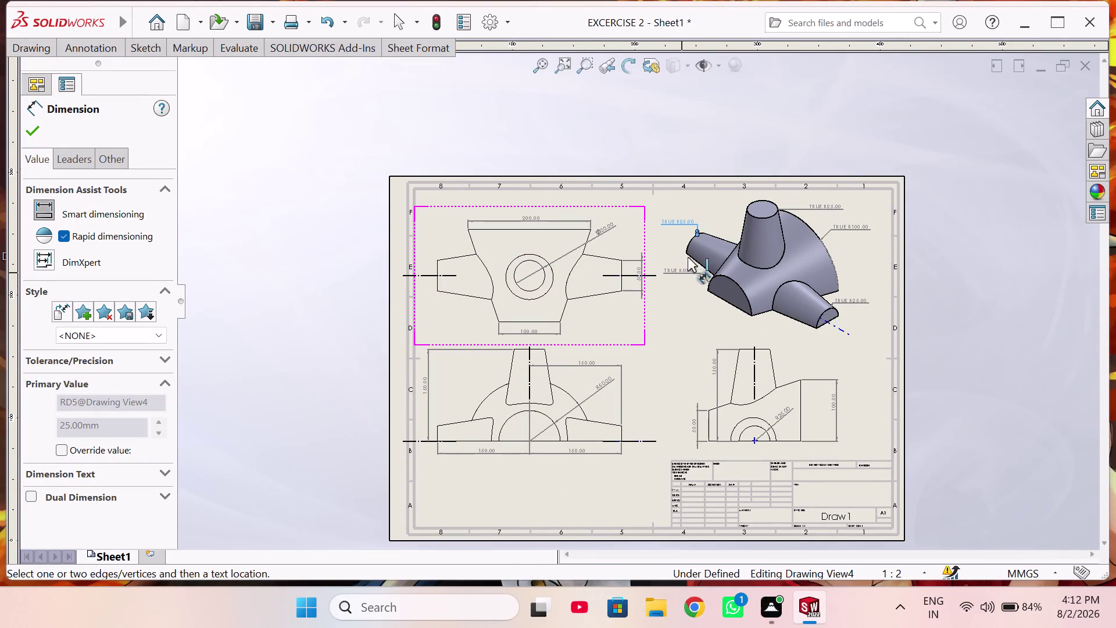
Place a new note beneath the lower-left view.
right_drag(969, 285, 978, 324)
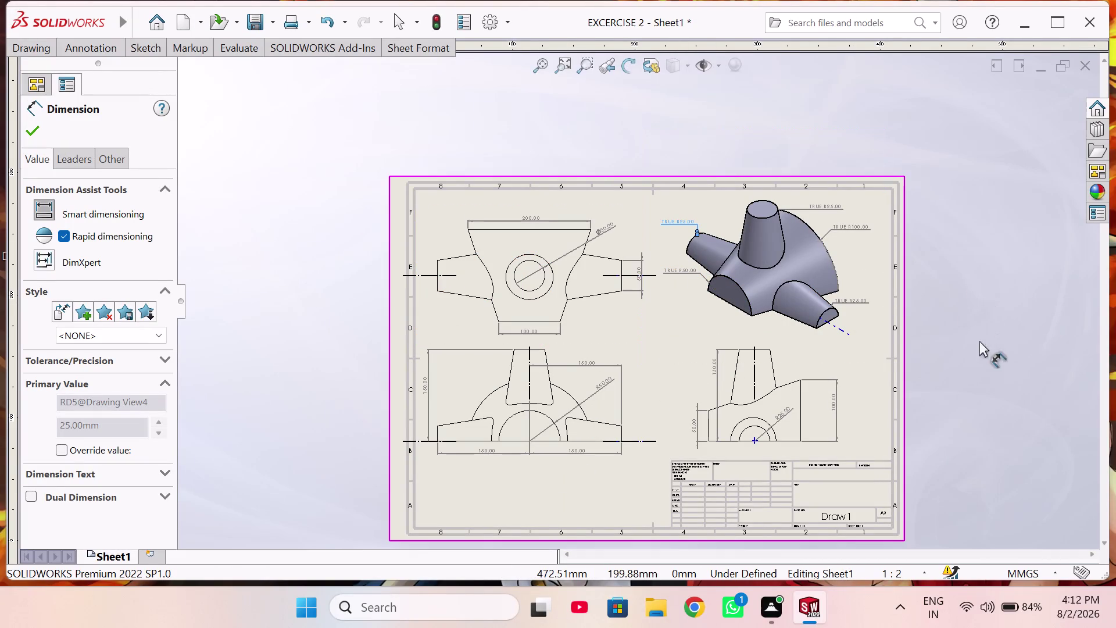
right_drag(978, 324, 718, 442)
scroll(down, 3)
scroll(down, 3)
scroll(down, 3)
click(528, 443)
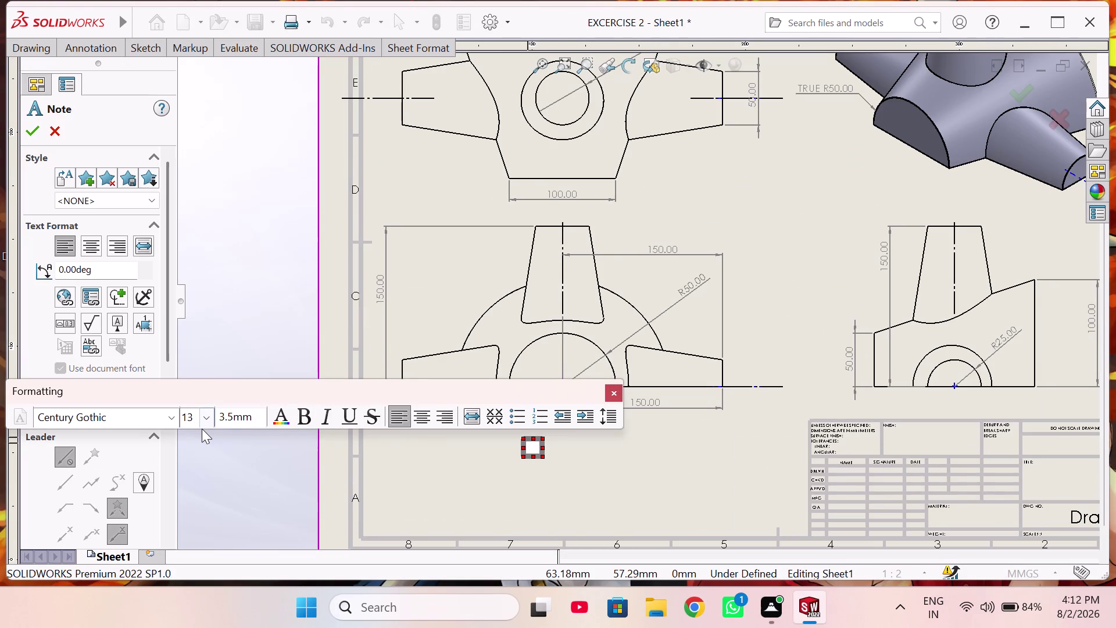
Change the note font to Times New Roman, after first trying size 16.
click(202, 422)
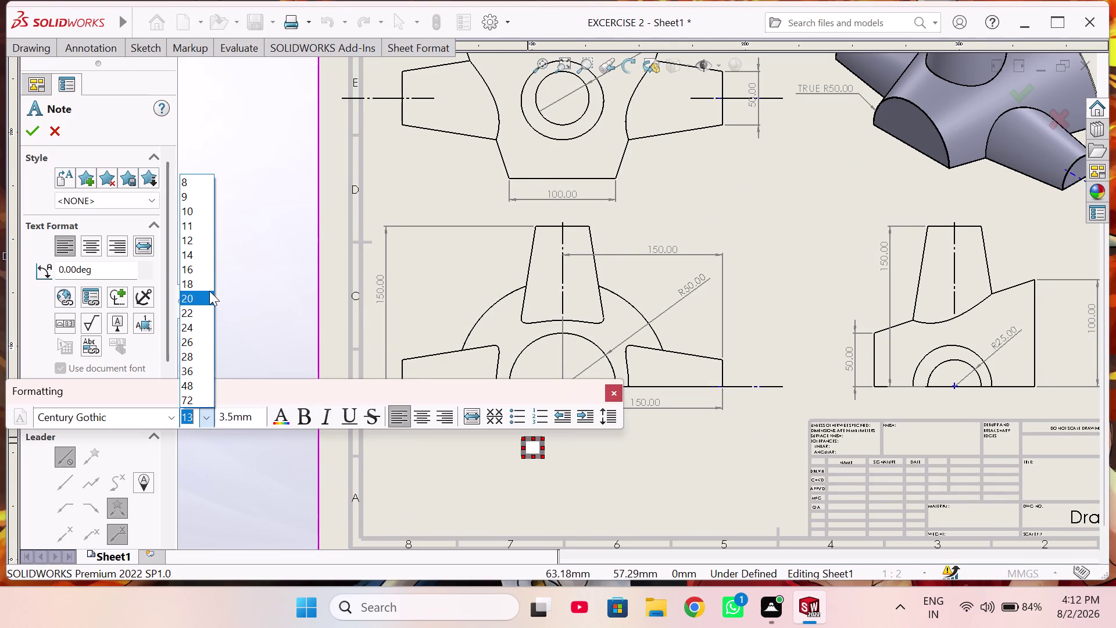
click(208, 268)
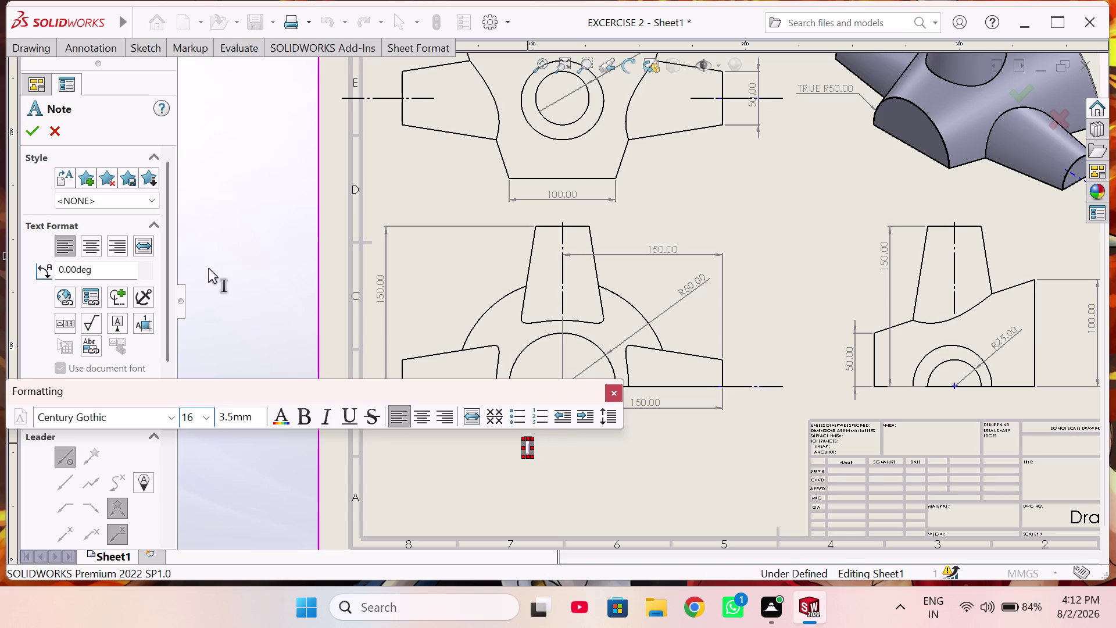
click(143, 411)
double_click(143, 411)
click(143, 412)
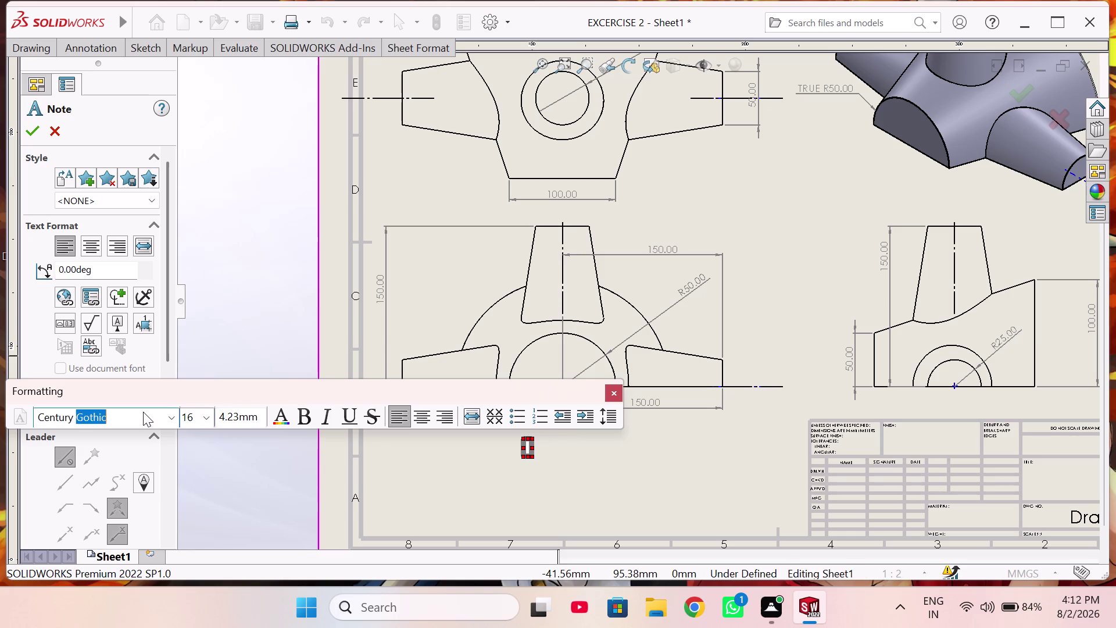
key(BackSpace)
key(BackSpace)
key(BackSpace)
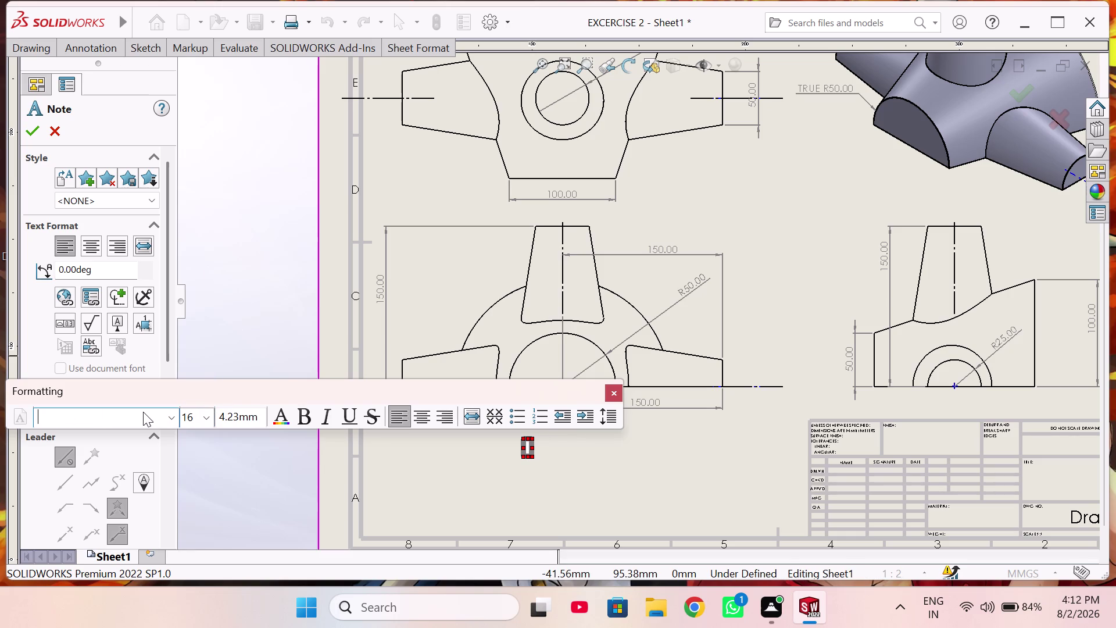
text(T)
text(IME)
click(171, 420)
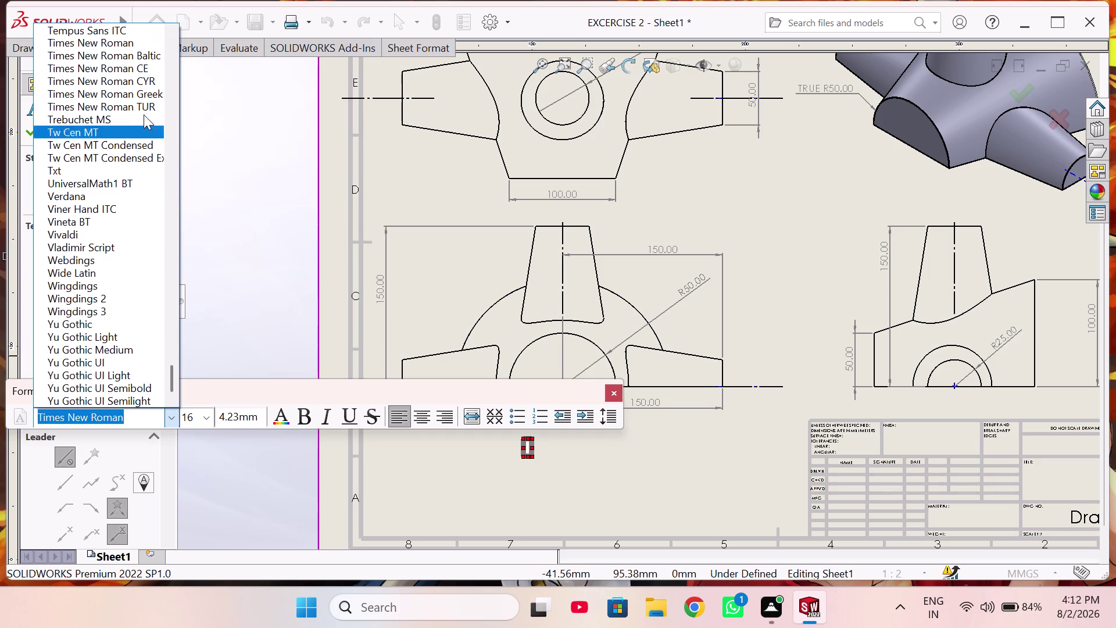
click(136, 38)
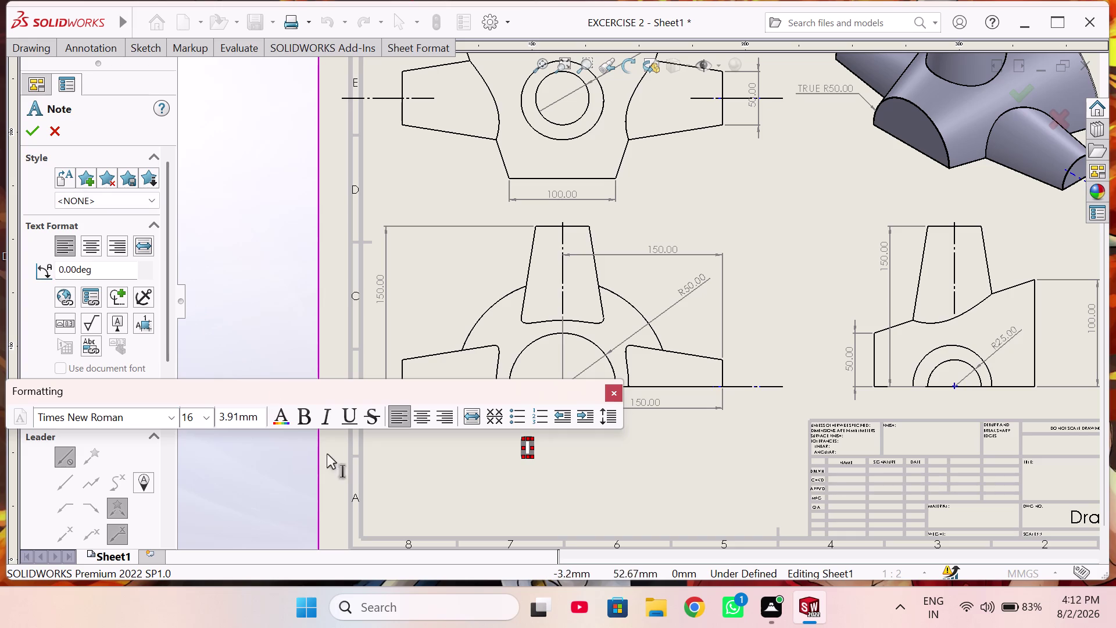
Make the note text bold at size 22, with the formatting toolbar beside the note.
click(205, 416)
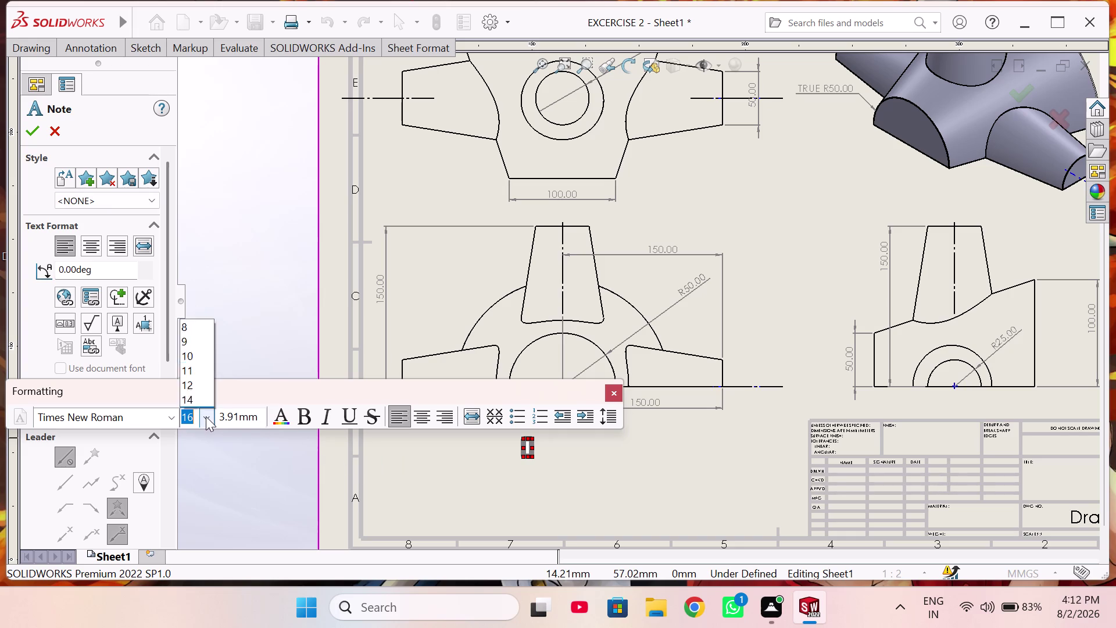
click(198, 308)
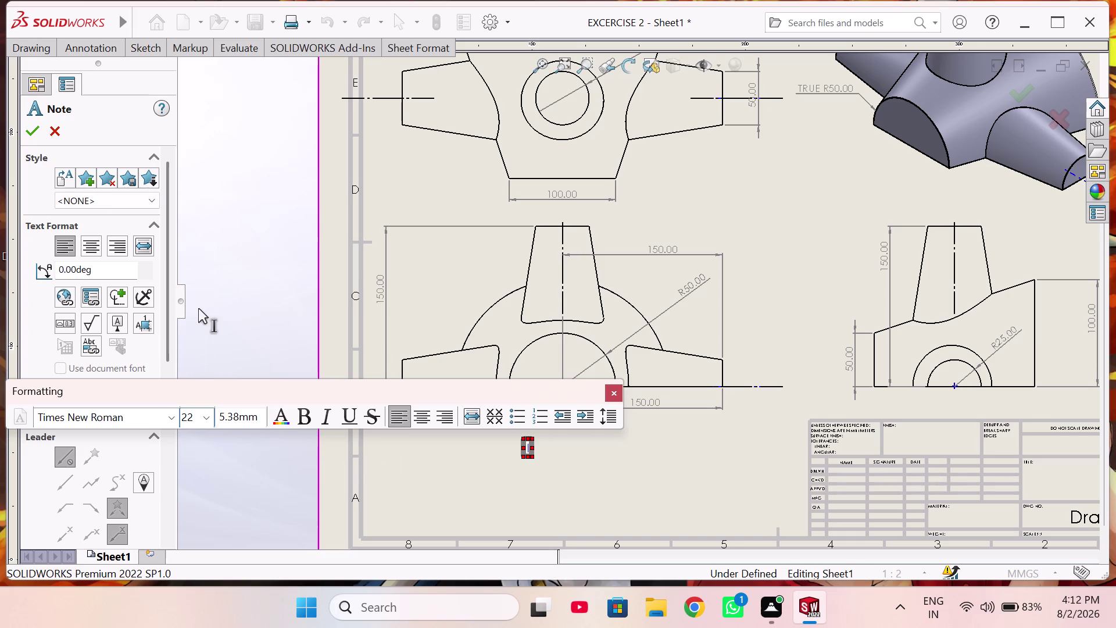
click(299, 413)
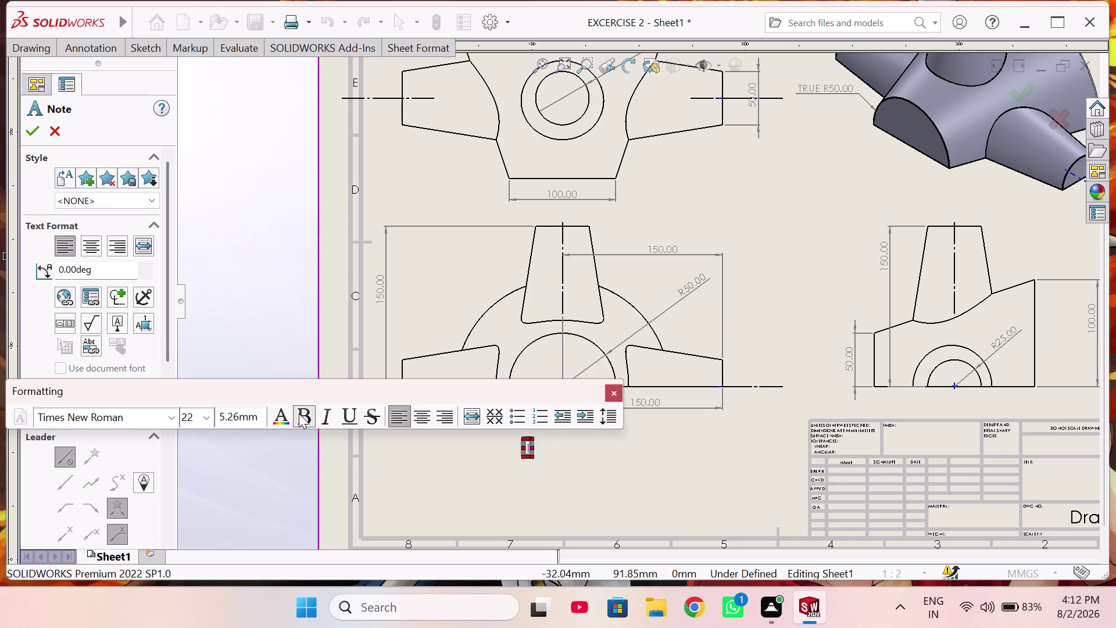
drag(207, 400, 341, 327)
Widen the note's empty text box.
click(60, 409)
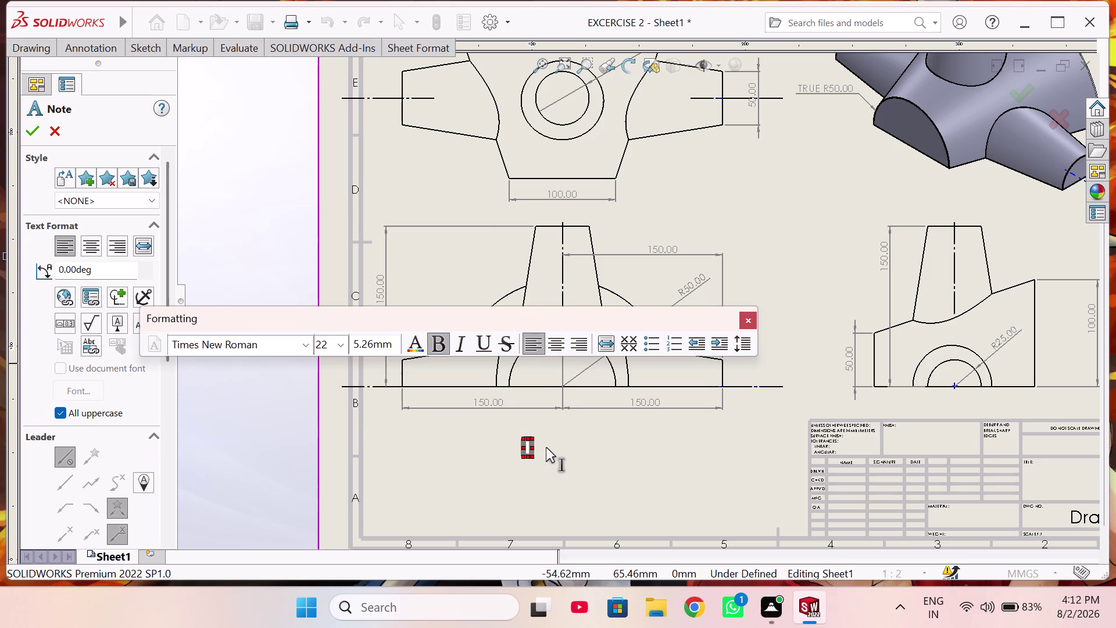
text(F)
text(R)
key(i)
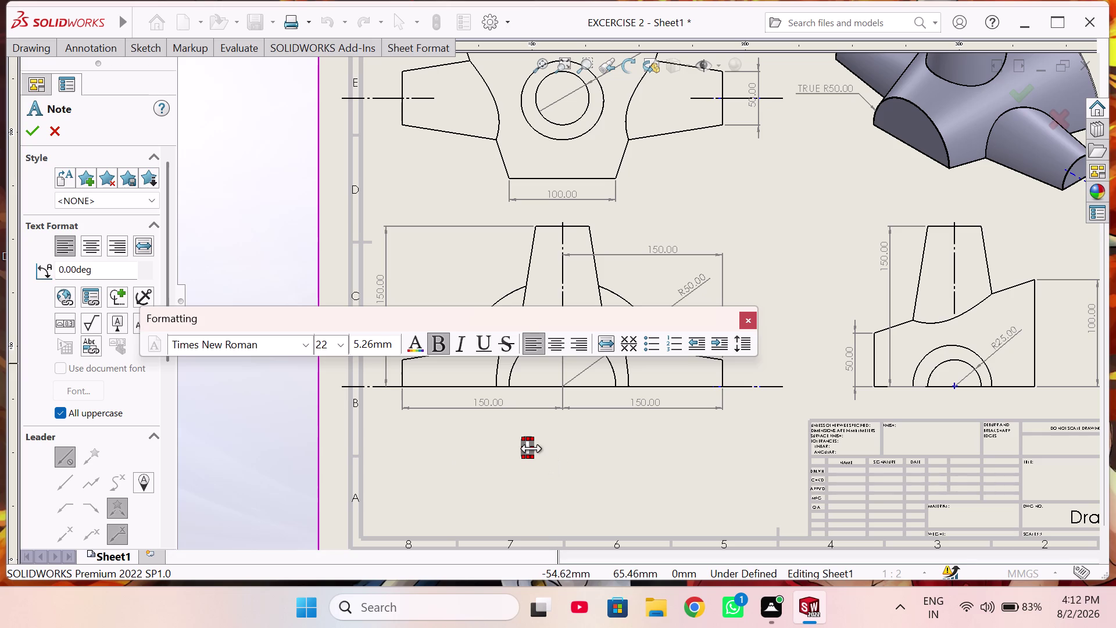
click(531, 449)
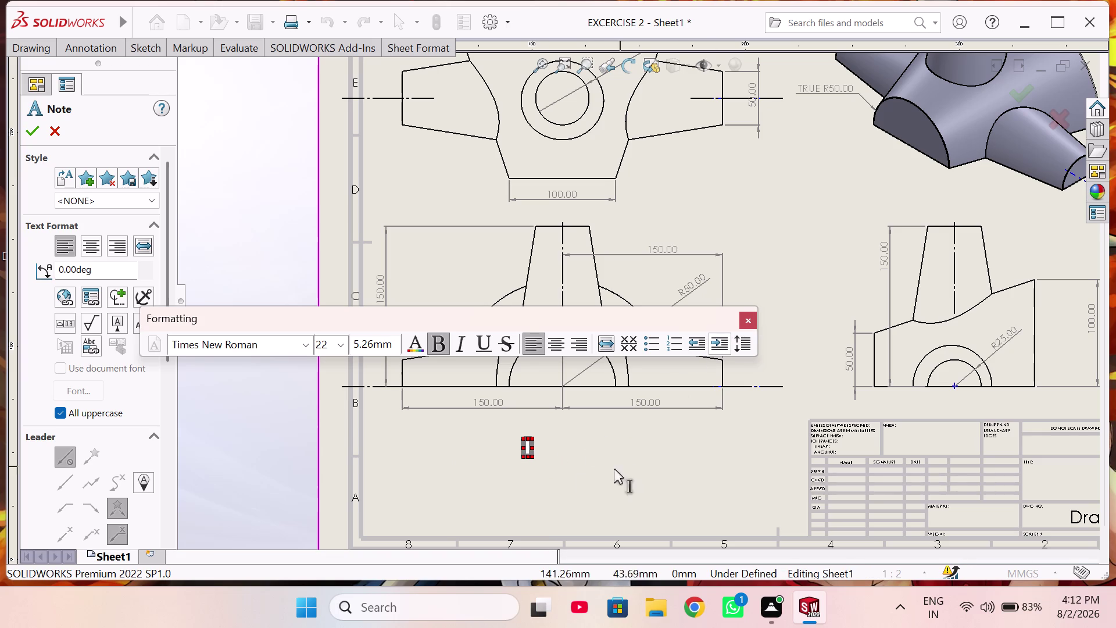
click(526, 448)
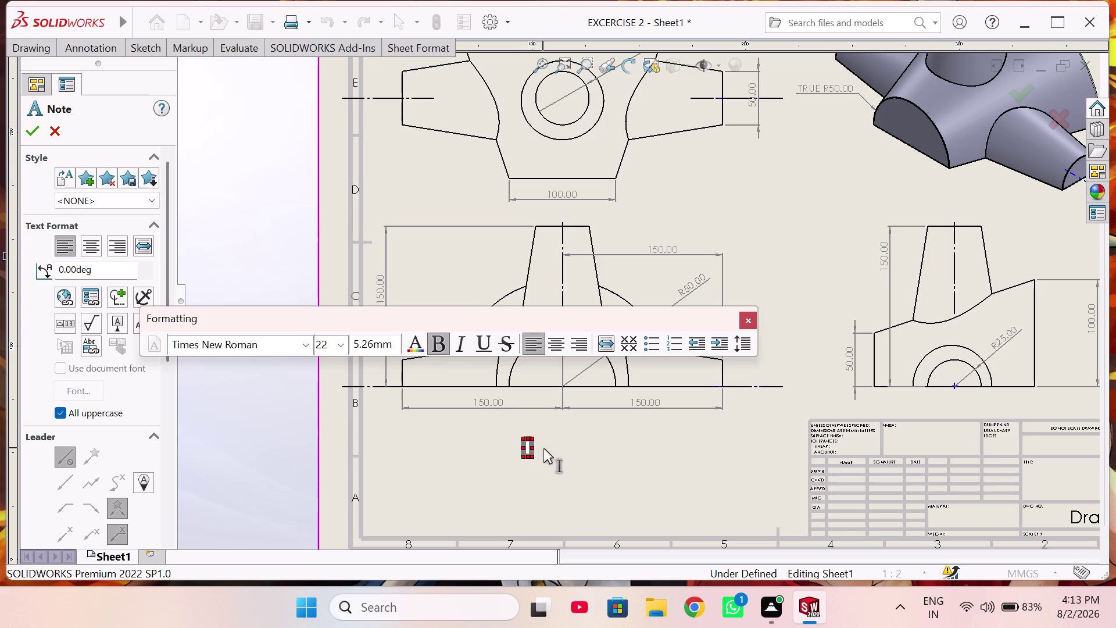
drag(532, 449, 575, 446)
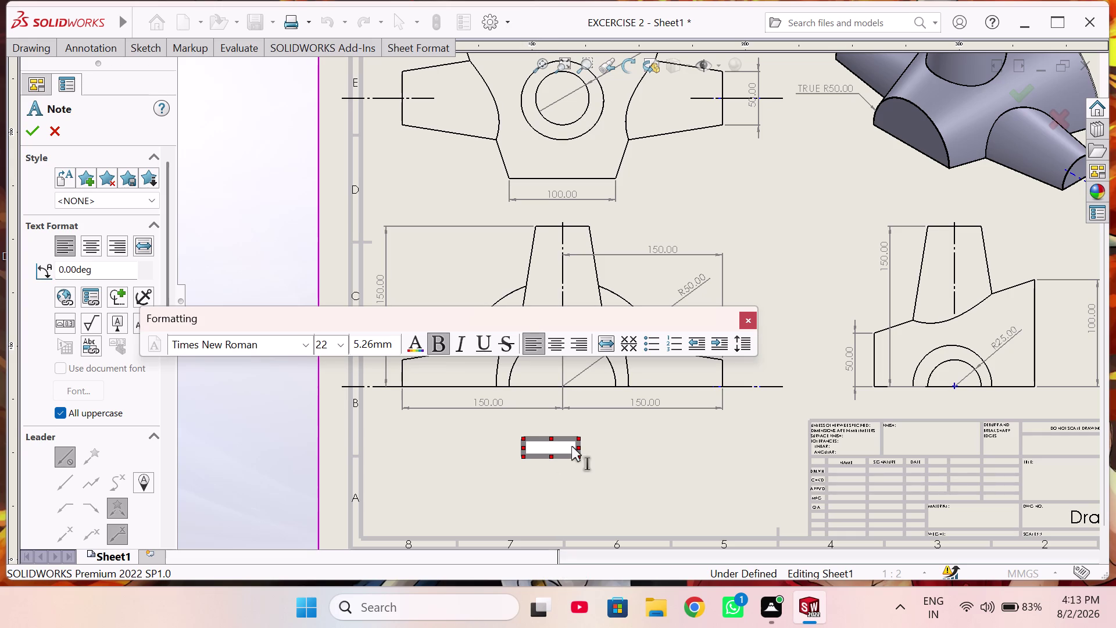
Enter the label text 'FRONT VIEW' in the note.
click(534, 445)
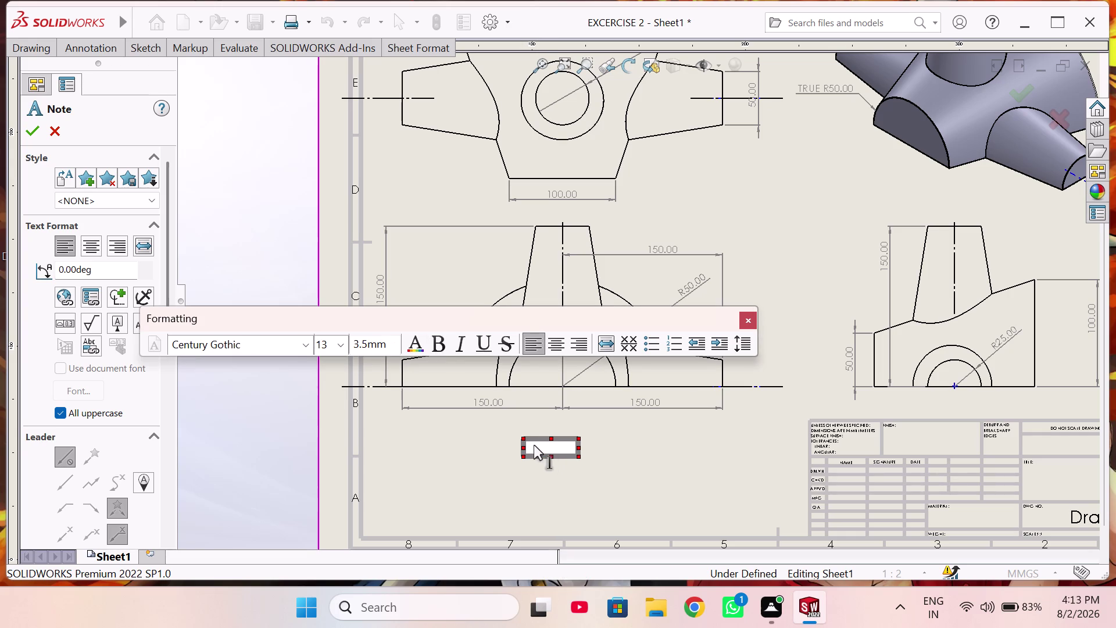
text(FRONT)
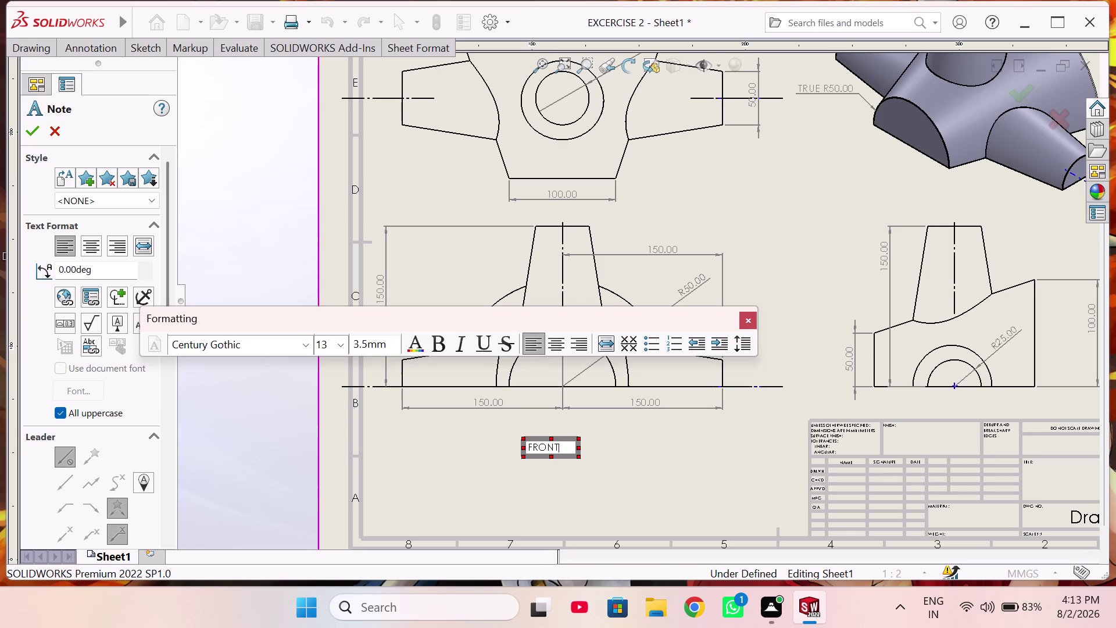
key(space)
text(VIEW)
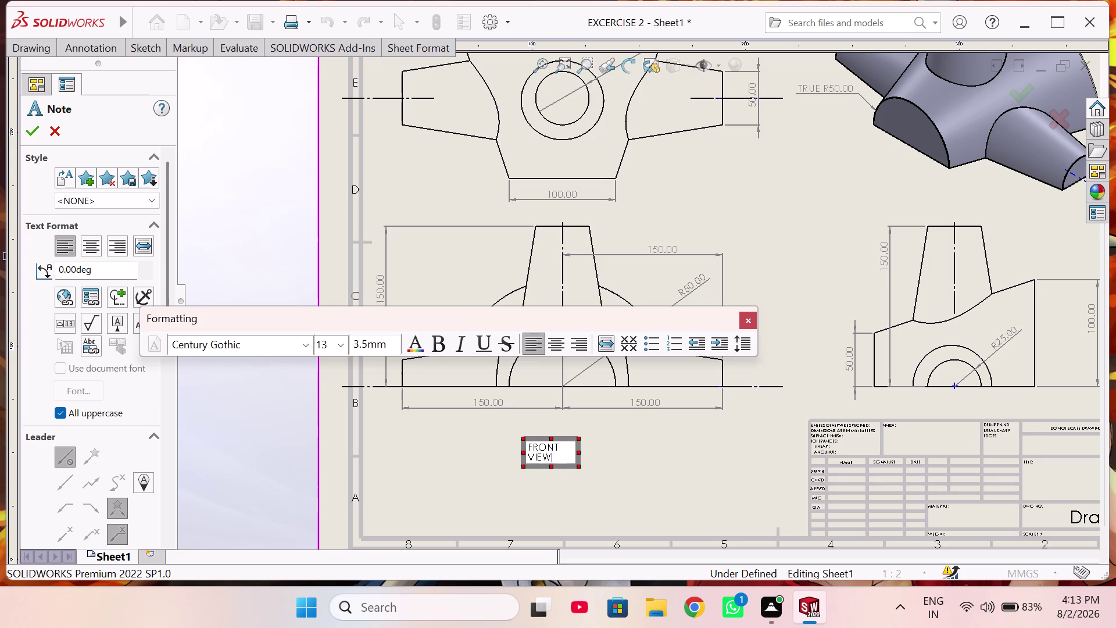
key(BackSpace)
key(BackSpace)
key(BackSpace)
key(BackSpace)
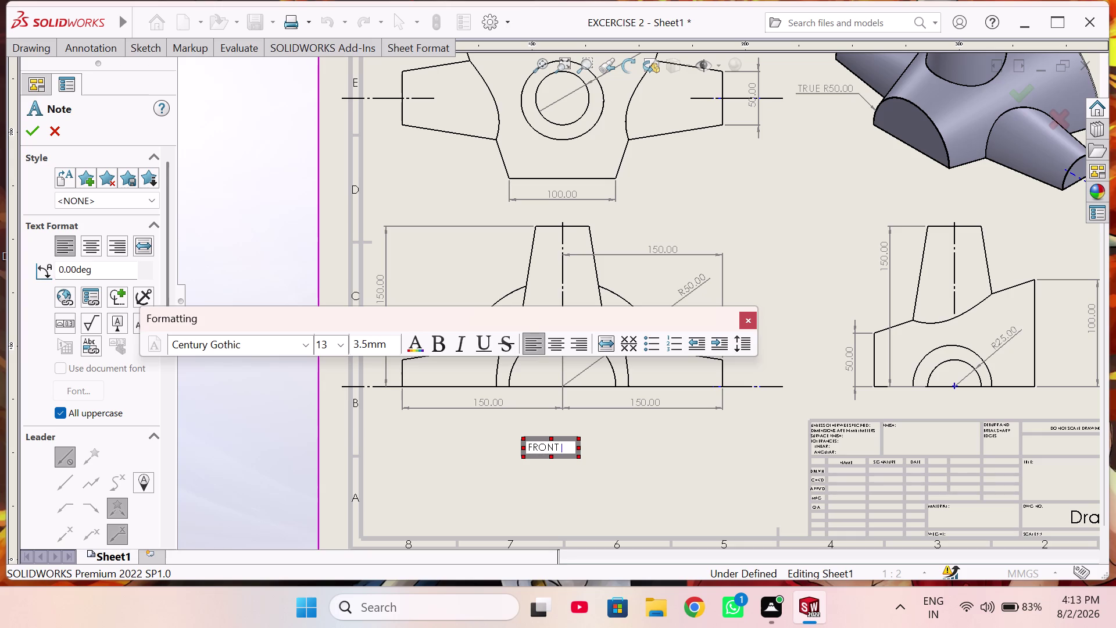
text(VI)
text(EW)
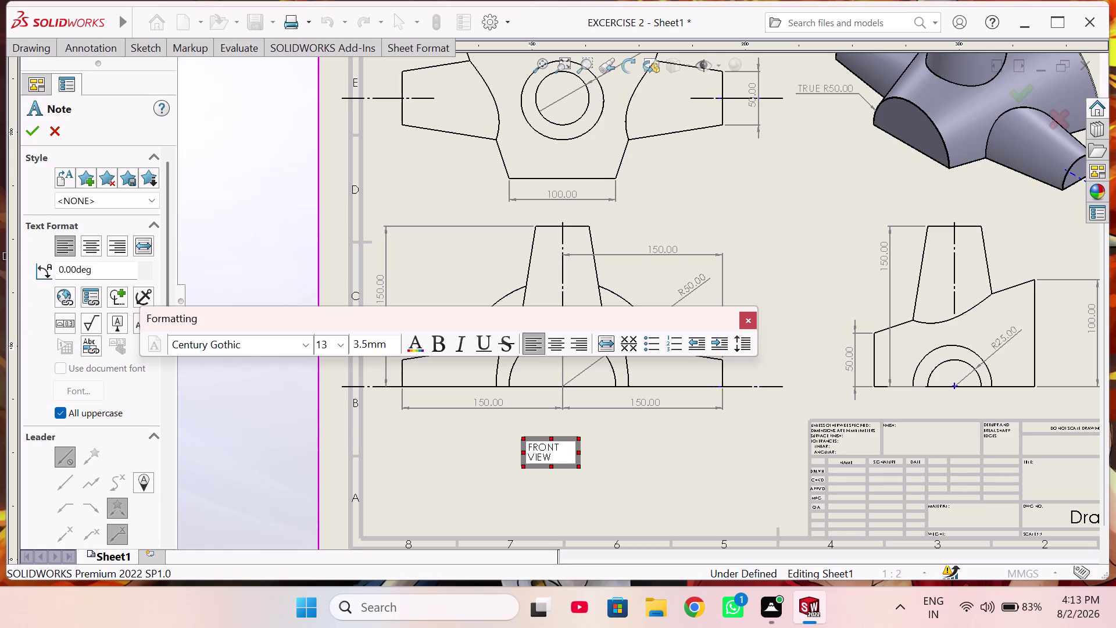
Format the label as centred, bold Times New Roman at size 15 and finish the note.
click(304, 351)
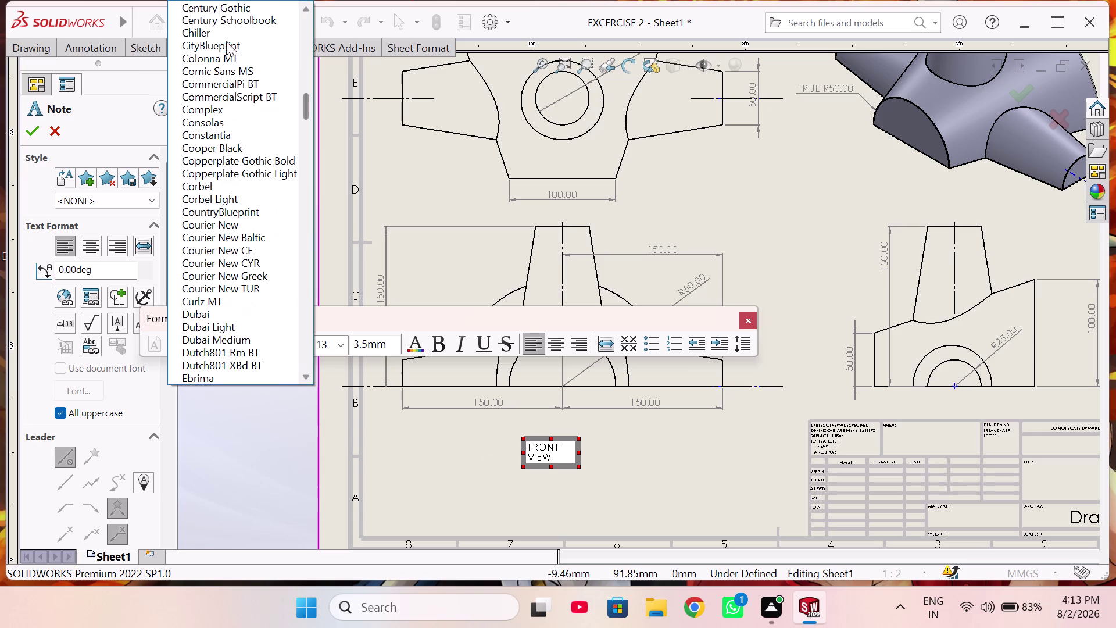
text(TIME)
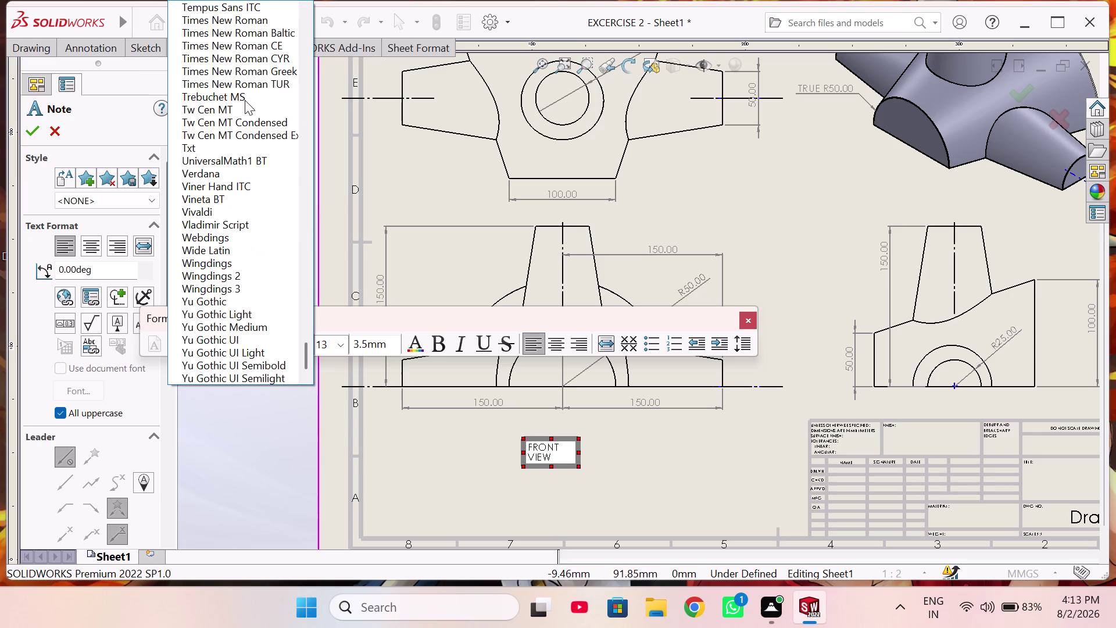
text(S)
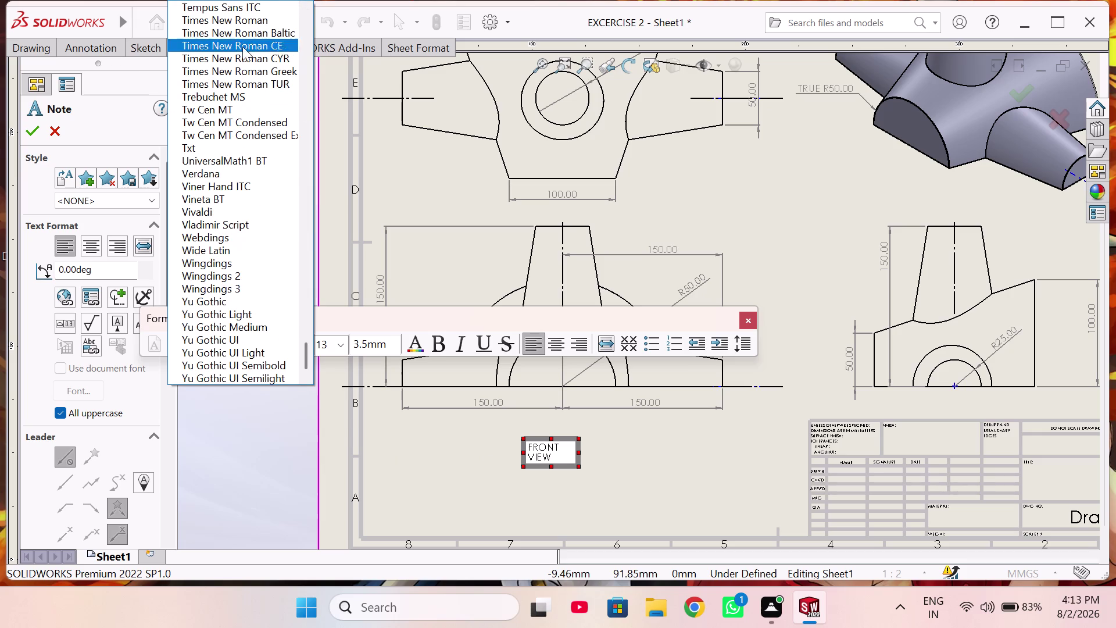
click(263, 18)
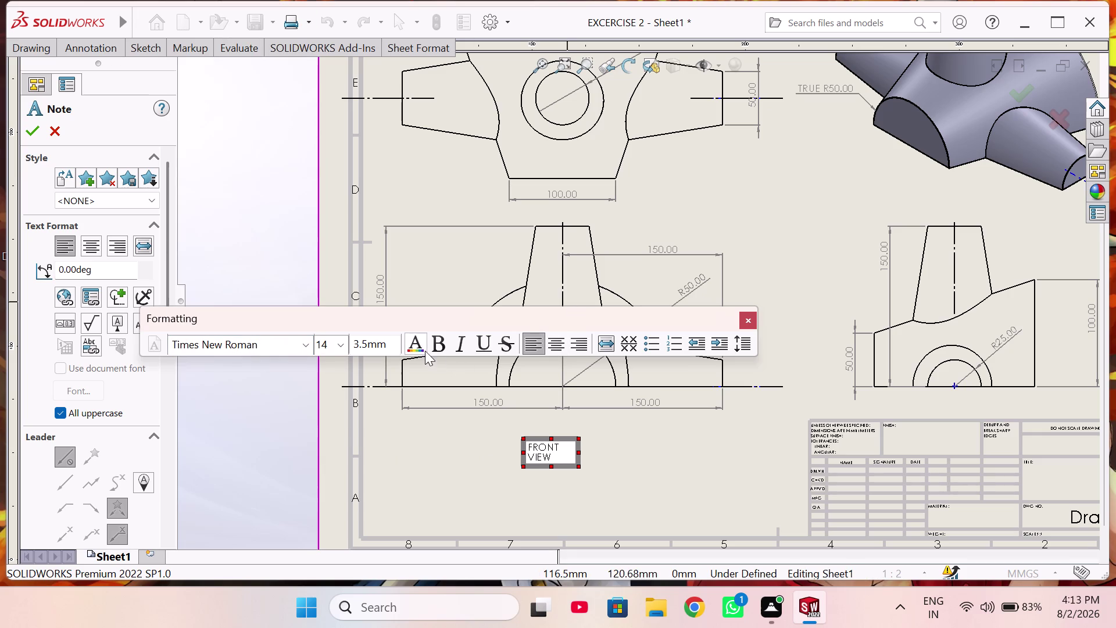
click(436, 341)
double_click(442, 341)
click(542, 350)
click(565, 349)
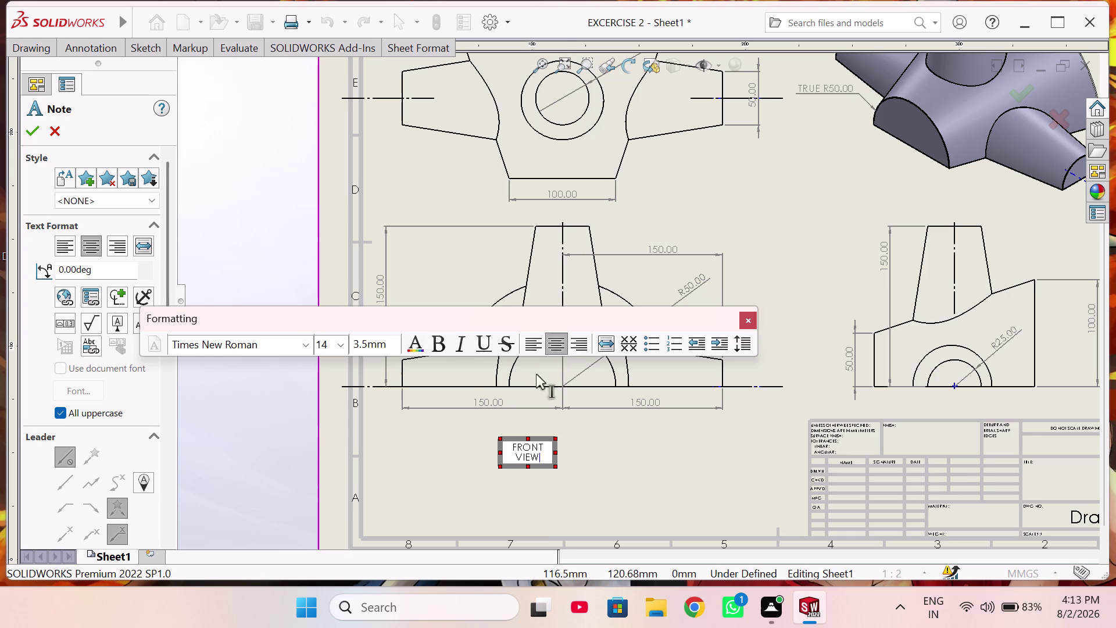
click(445, 348)
click(631, 461)
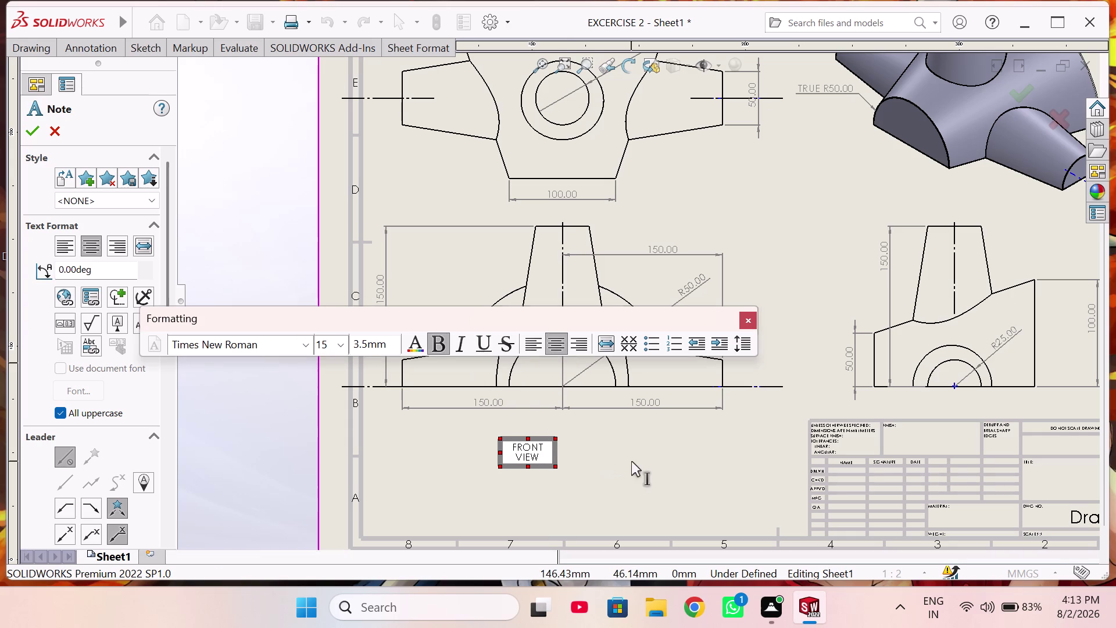
key(Escape)
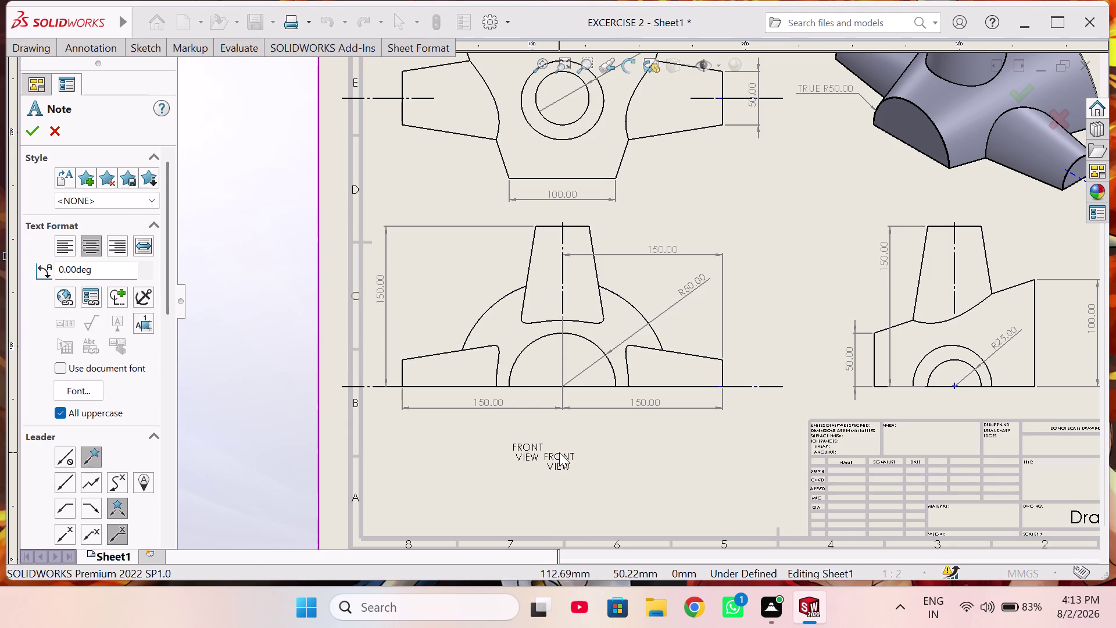
Reapply bold Times New Roman to the label and enlarge its text.
double_click(532, 449)
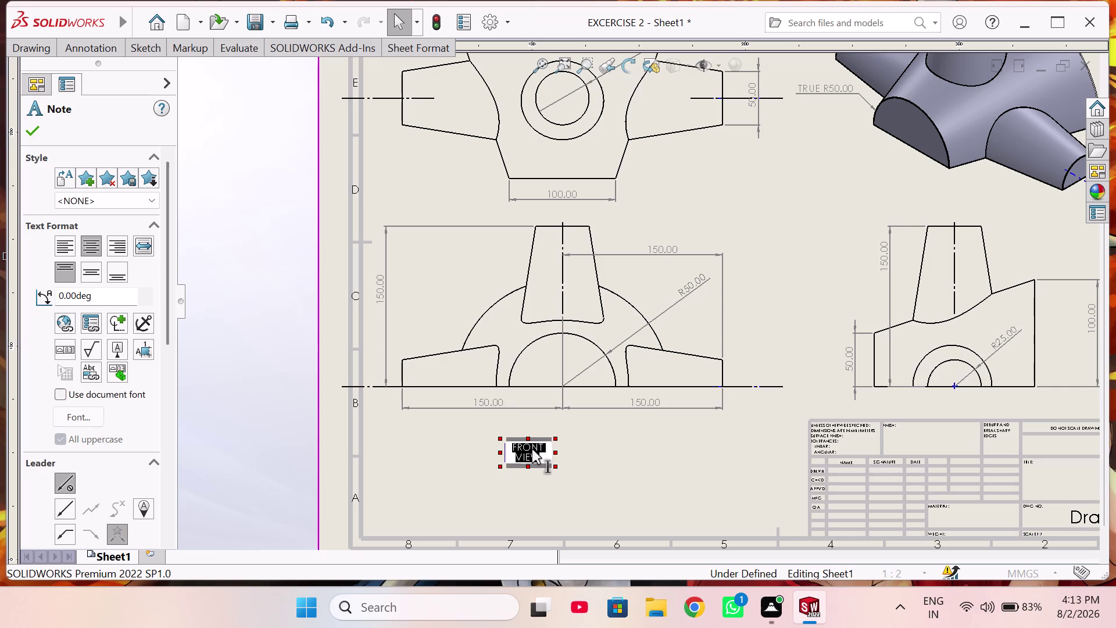
click(624, 411)
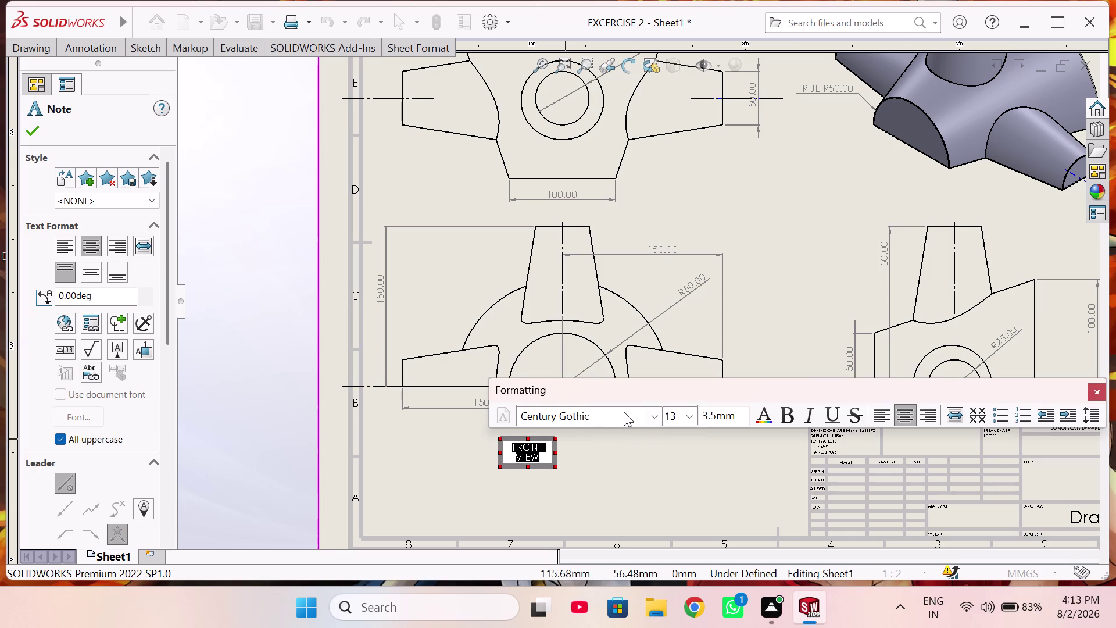
text(T)
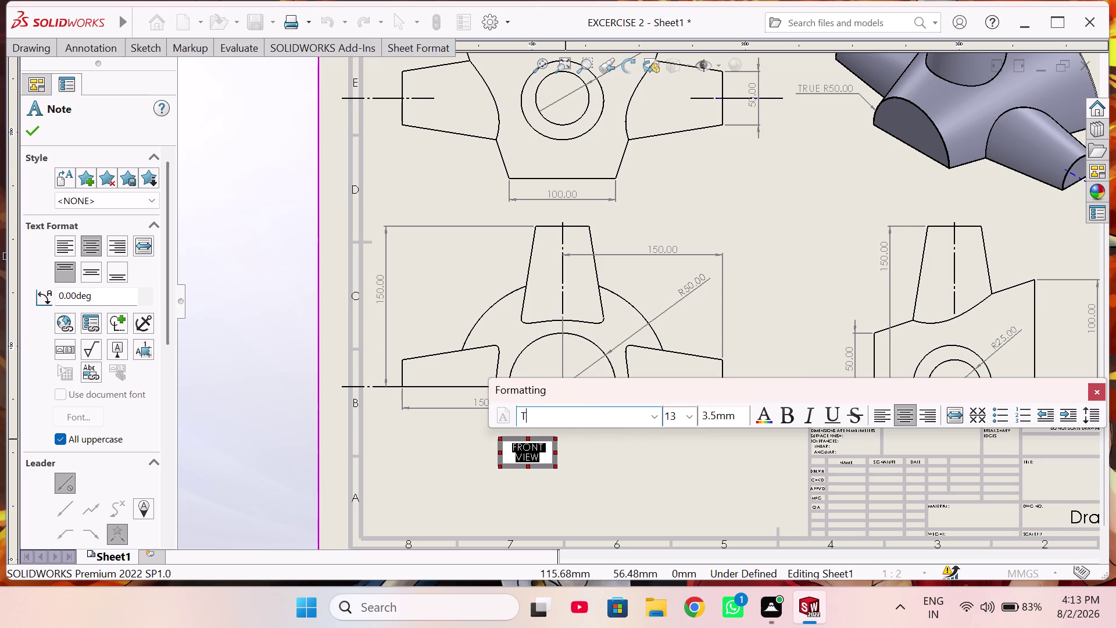
text(IMEA)
click(656, 416)
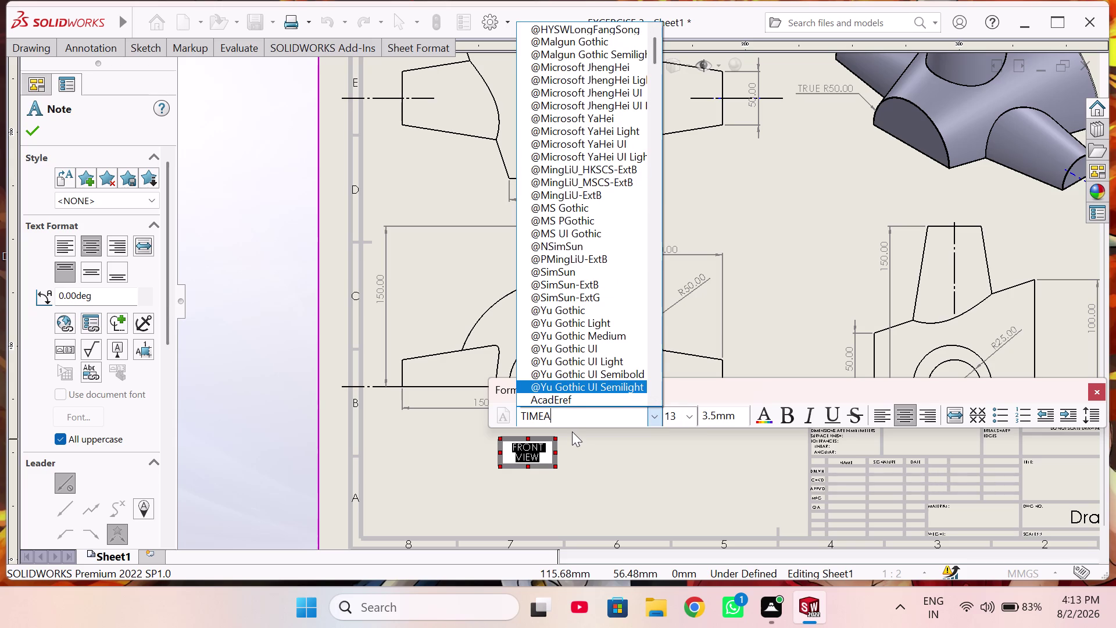
key(BackSpace)
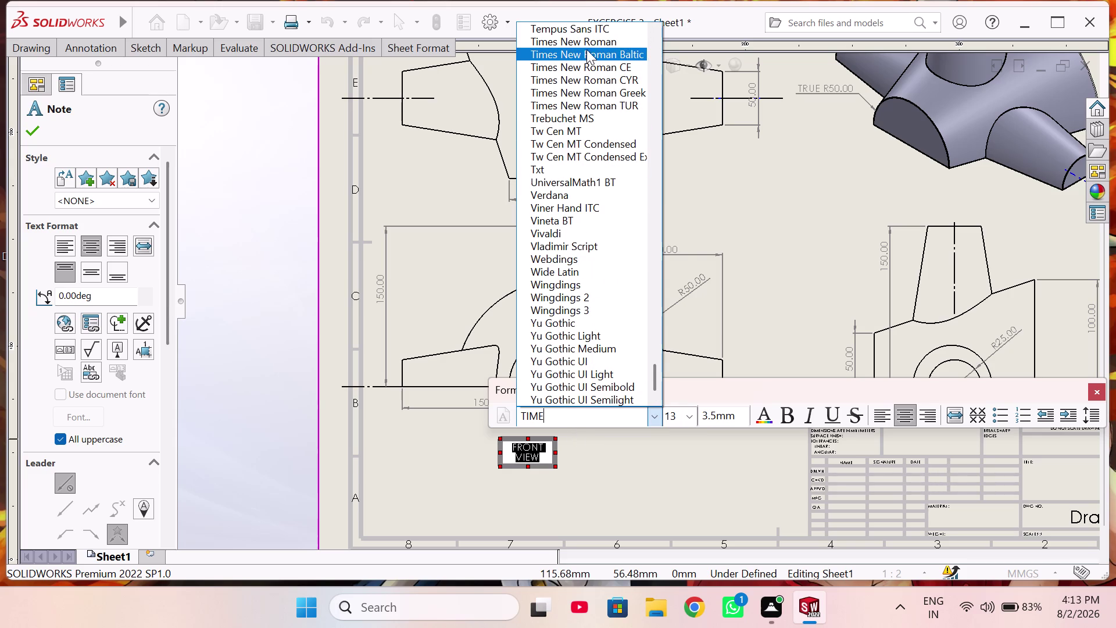
click(589, 47)
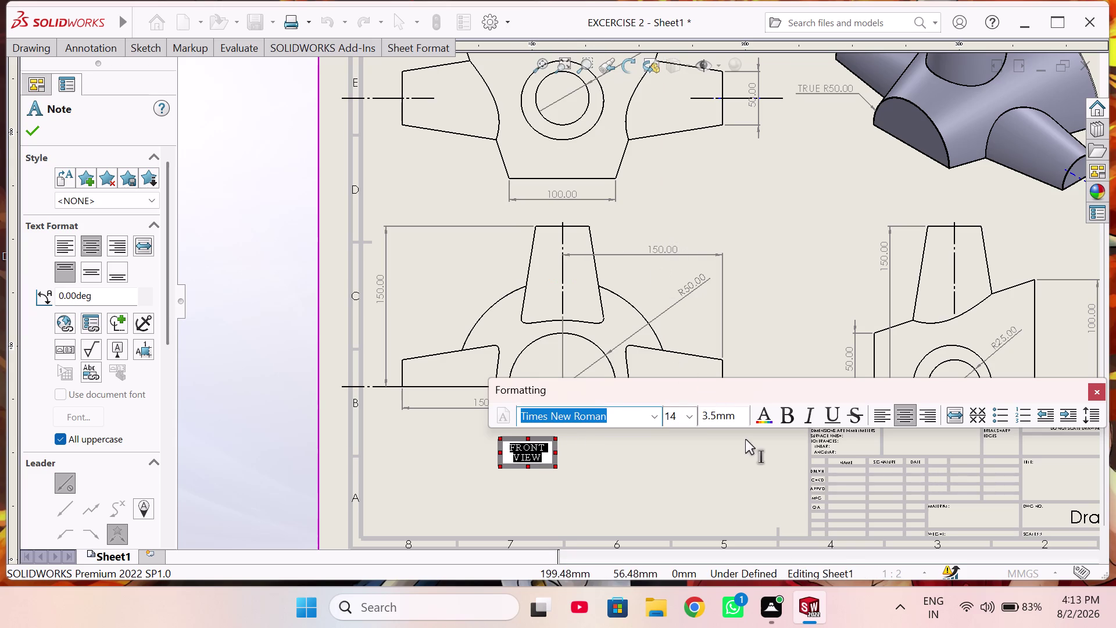
click(783, 417)
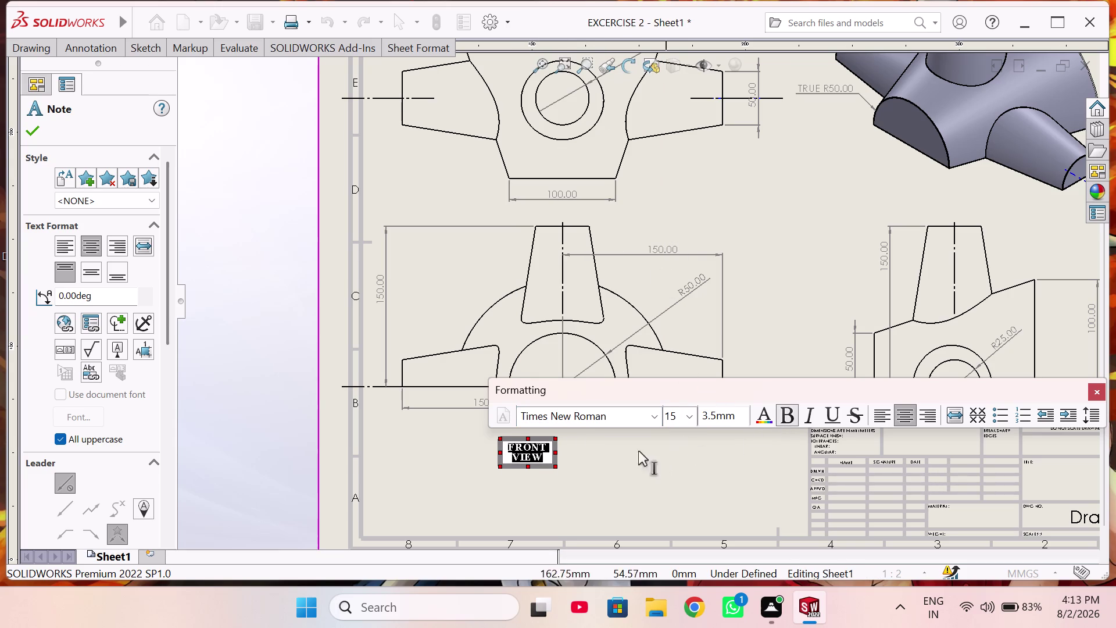
click(686, 419)
click(693, 295)
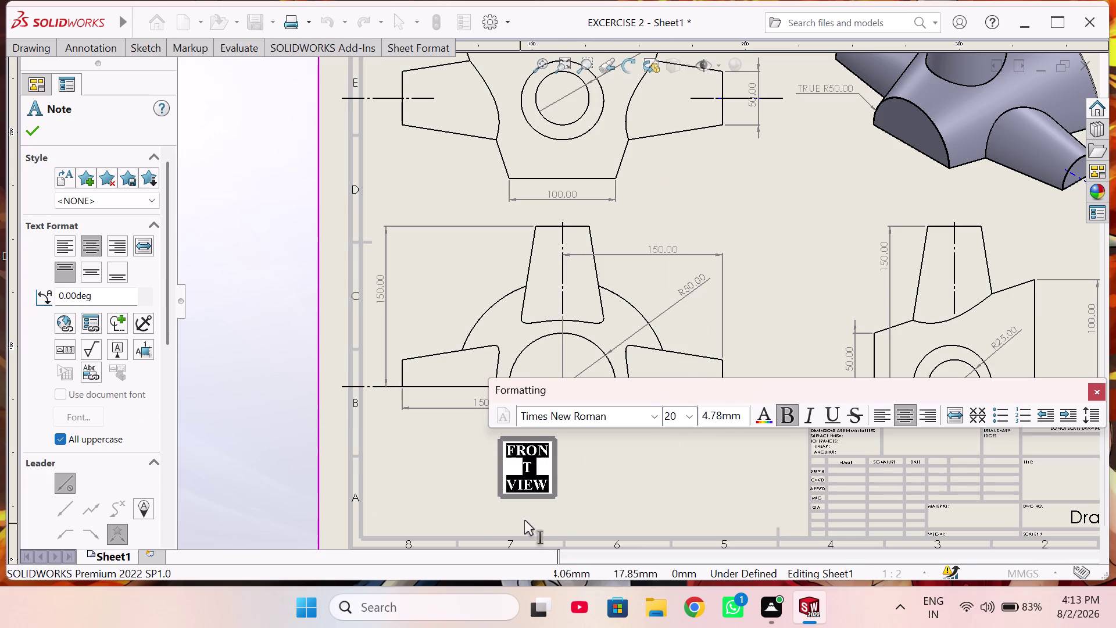
click(568, 470)
click(530, 470)
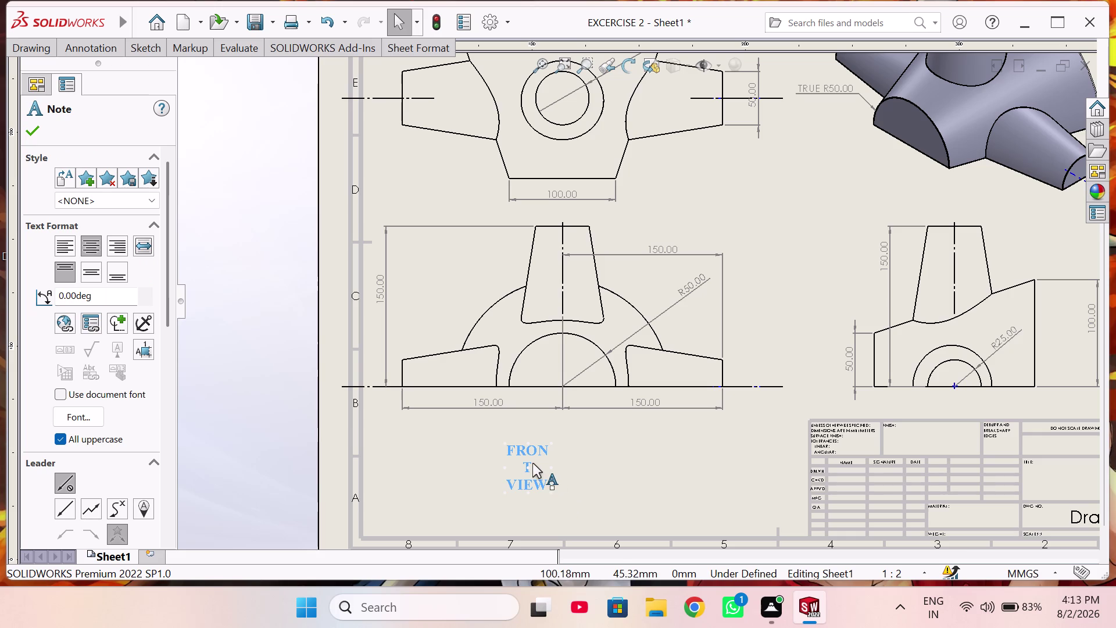
Fix the label's broken letters and remove its extra line breaks.
double_click(532, 463)
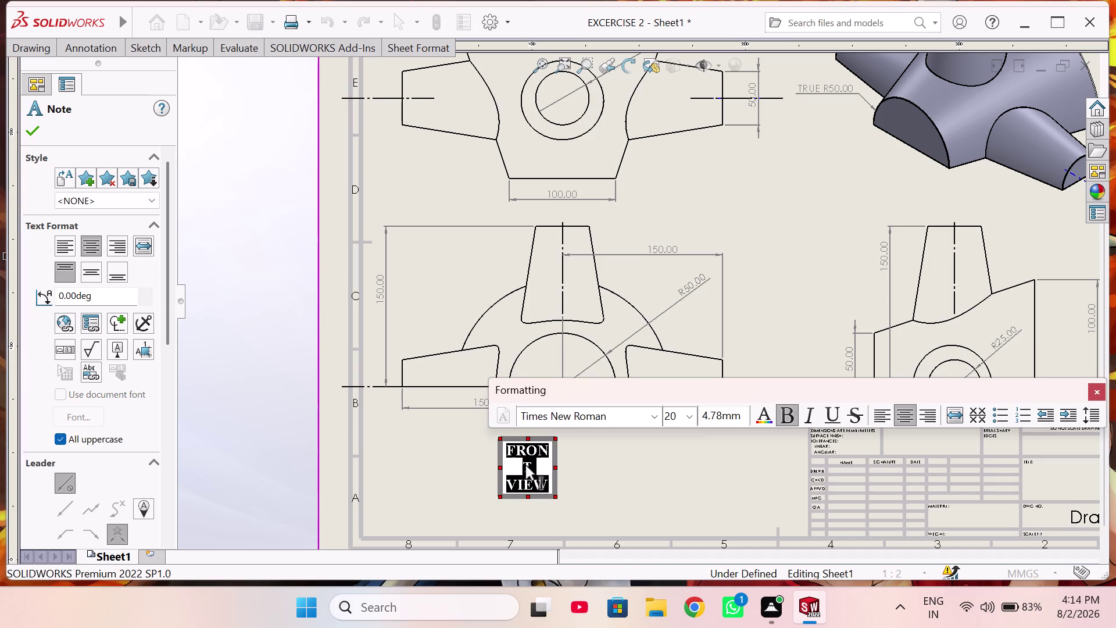
click(523, 466)
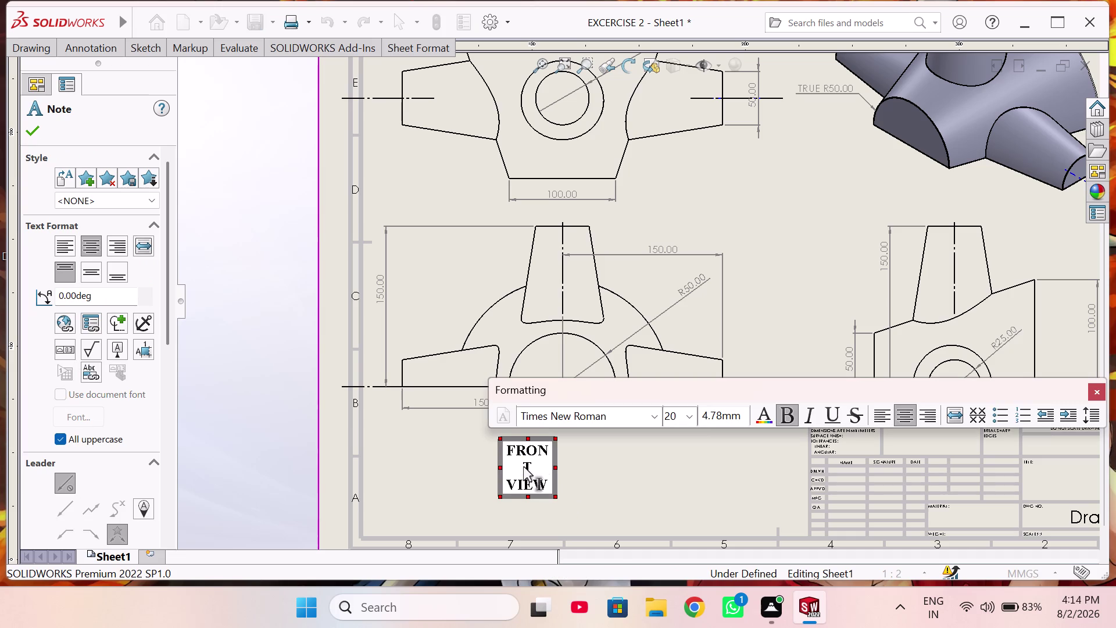
key(BackSpace)
key(Right)
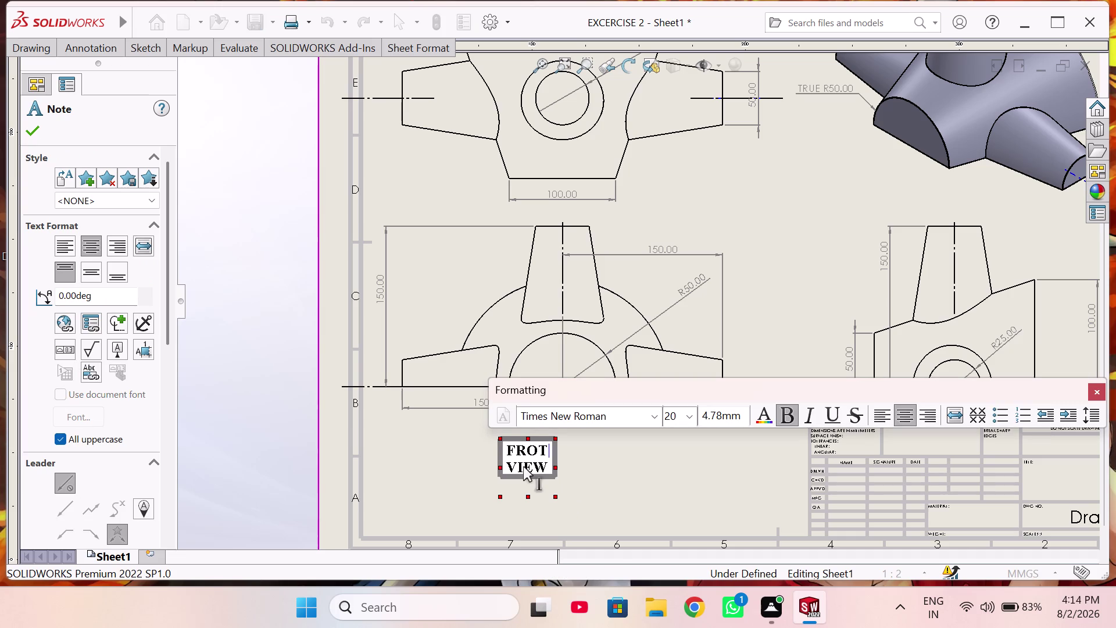
key(Down)
key(Left)
key(Left)
key(Left)
key(Left)
key(BackSpace)
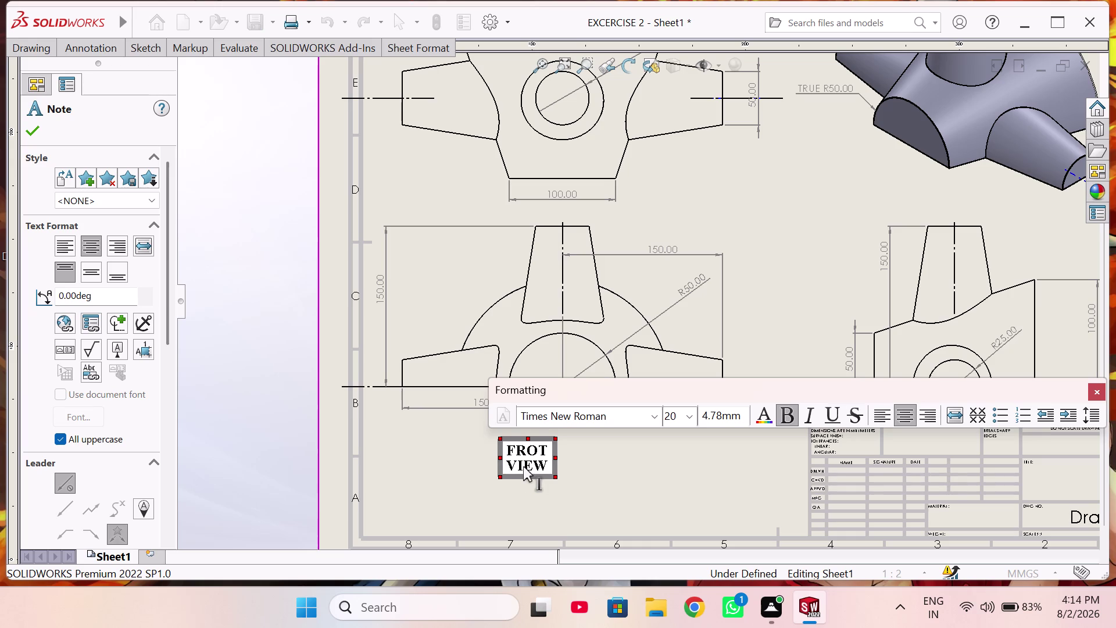
key(BackSpace)
key(n)
key(t)
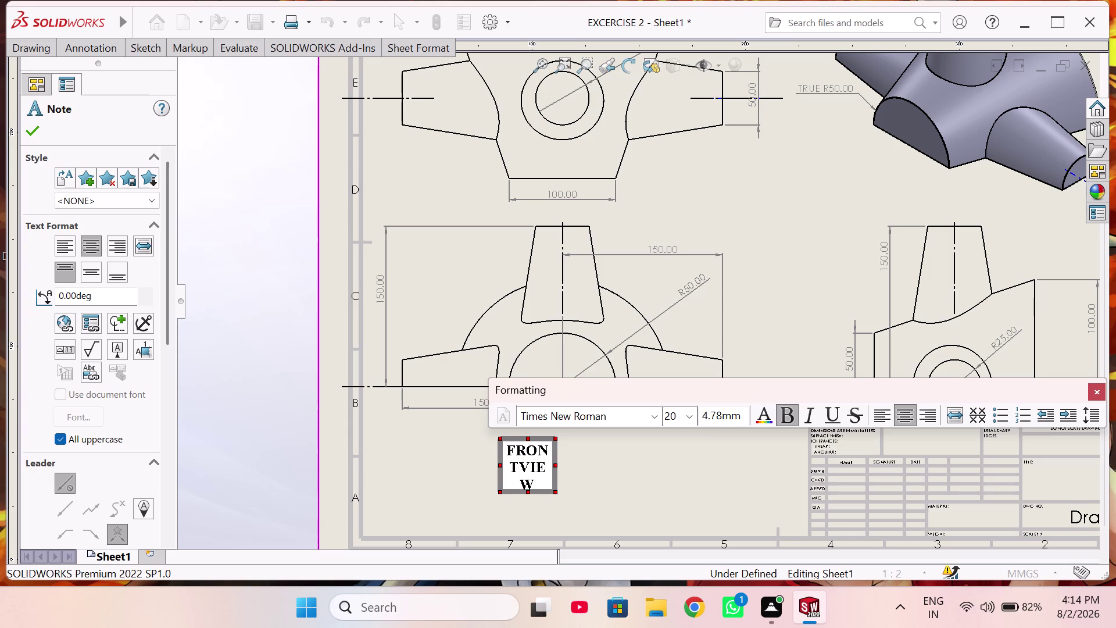
key(BackSpace)
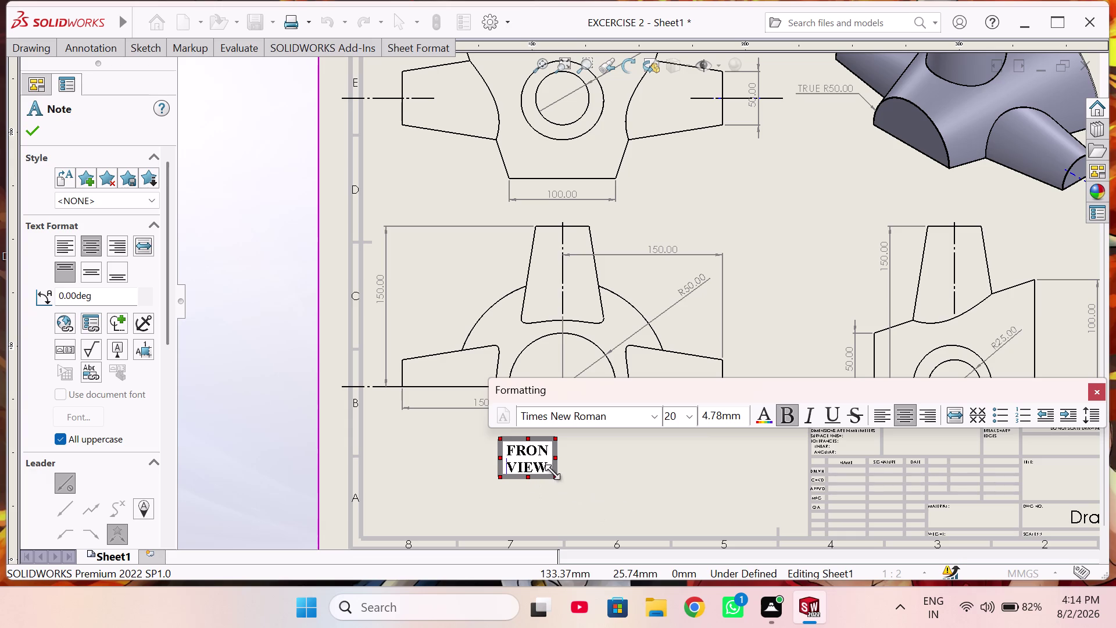
Widen the label box to one line and place it beneath the front view.
drag(554, 474, 609, 480)
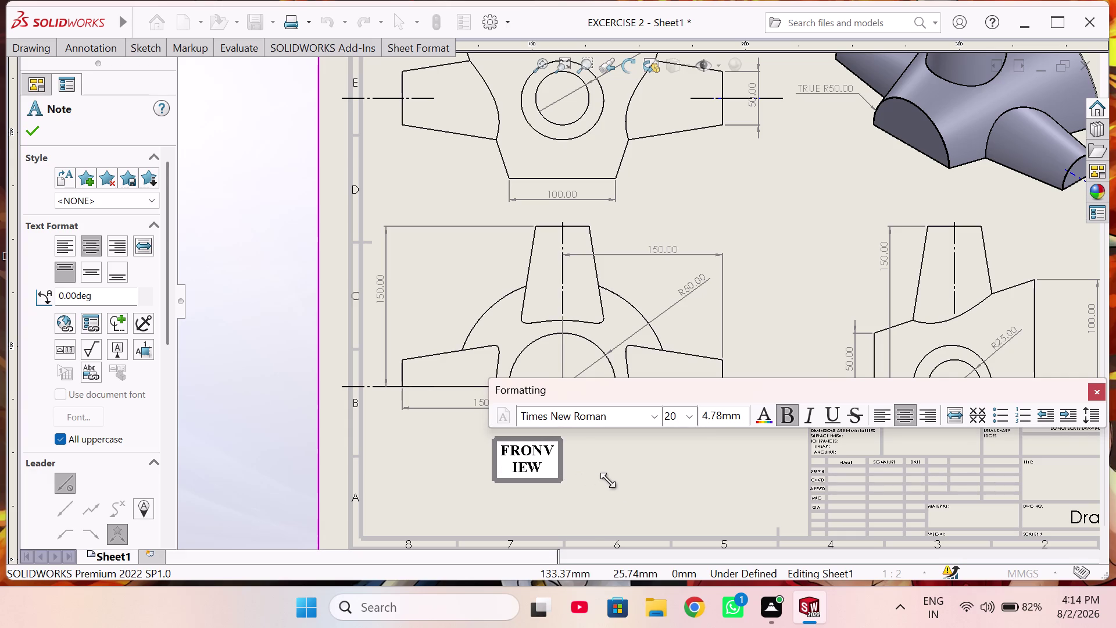
drag(609, 480, 610, 464)
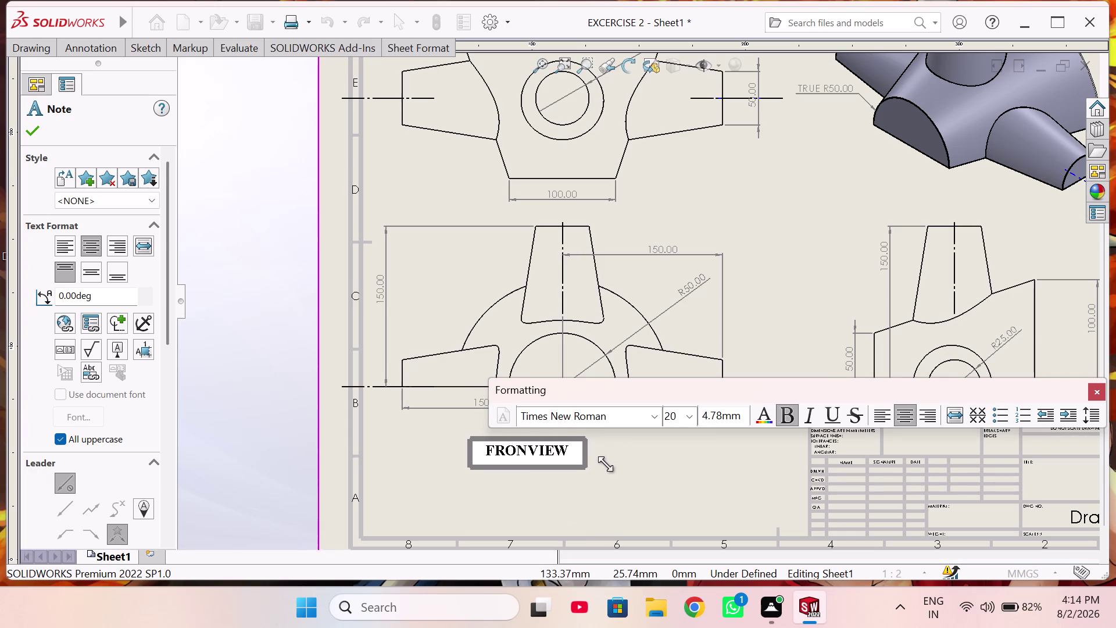
drag(609, 464, 605, 464)
click(624, 475)
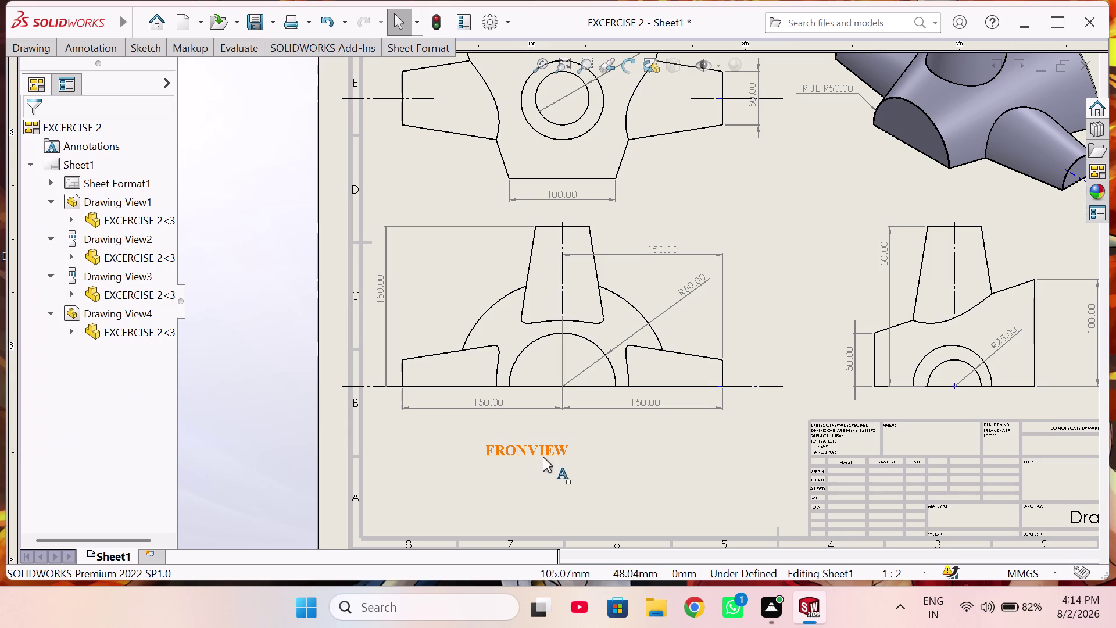
Correct the label from 'FRONVIEW' to 'FRONT VIEW'.
click(526, 450)
click(525, 450)
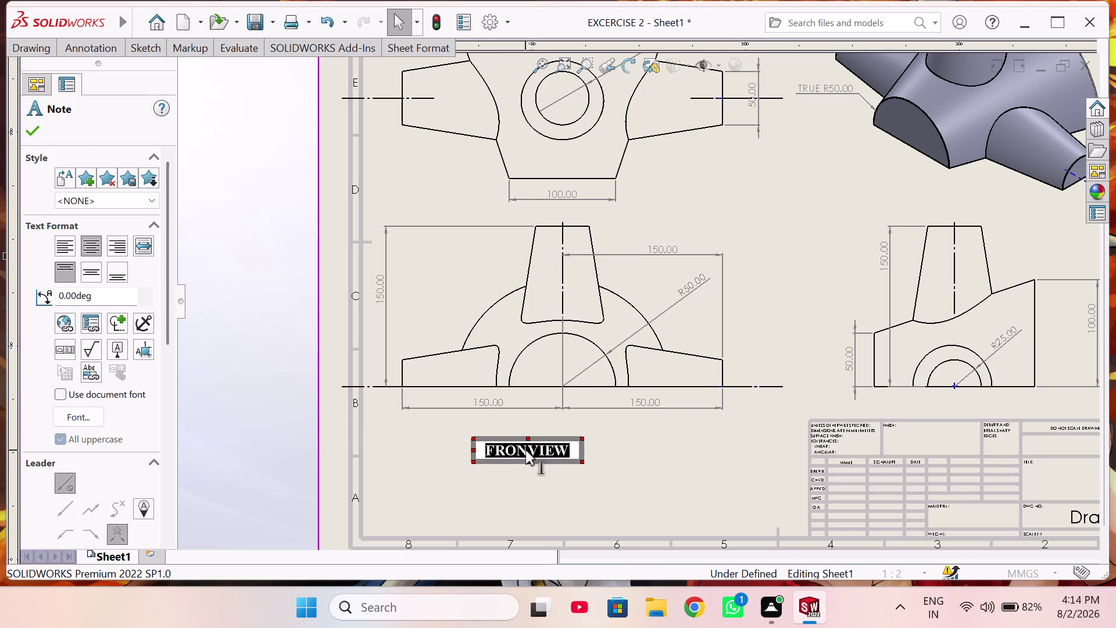
click(526, 450)
text(T)
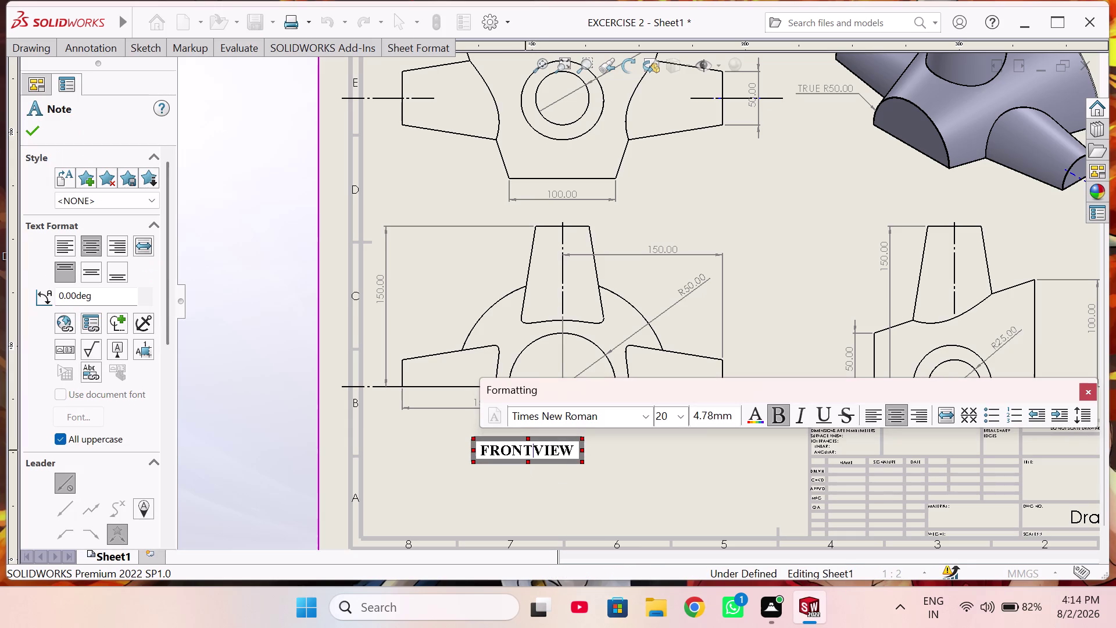
key(space)
click(628, 491)
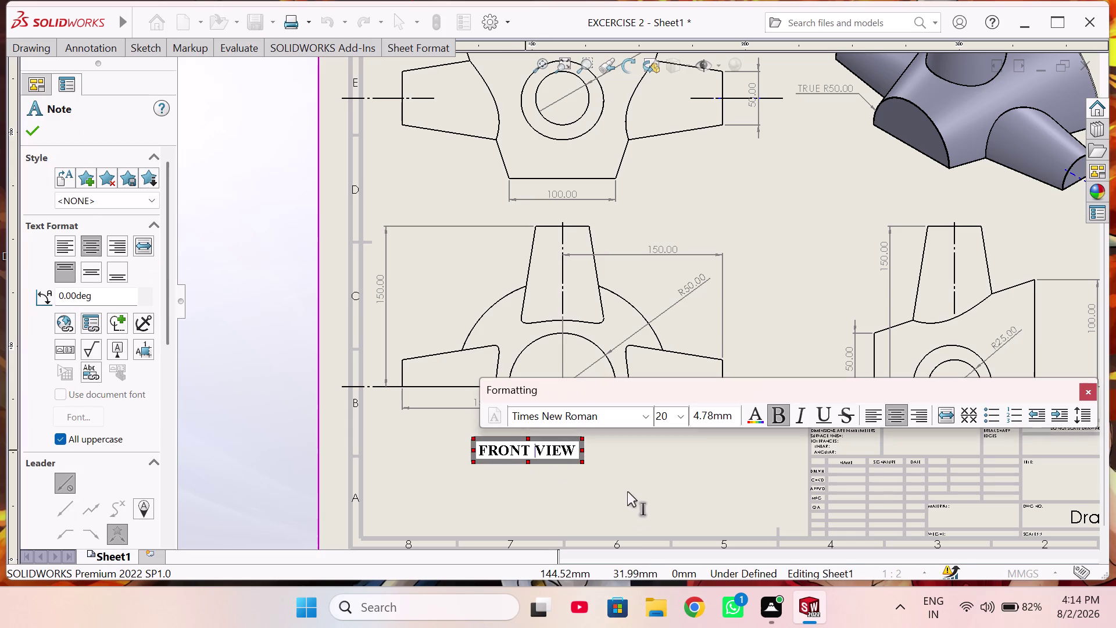
Move the FRONT VIEW label lower under the view and paste a copy.
drag(546, 451, 579, 467)
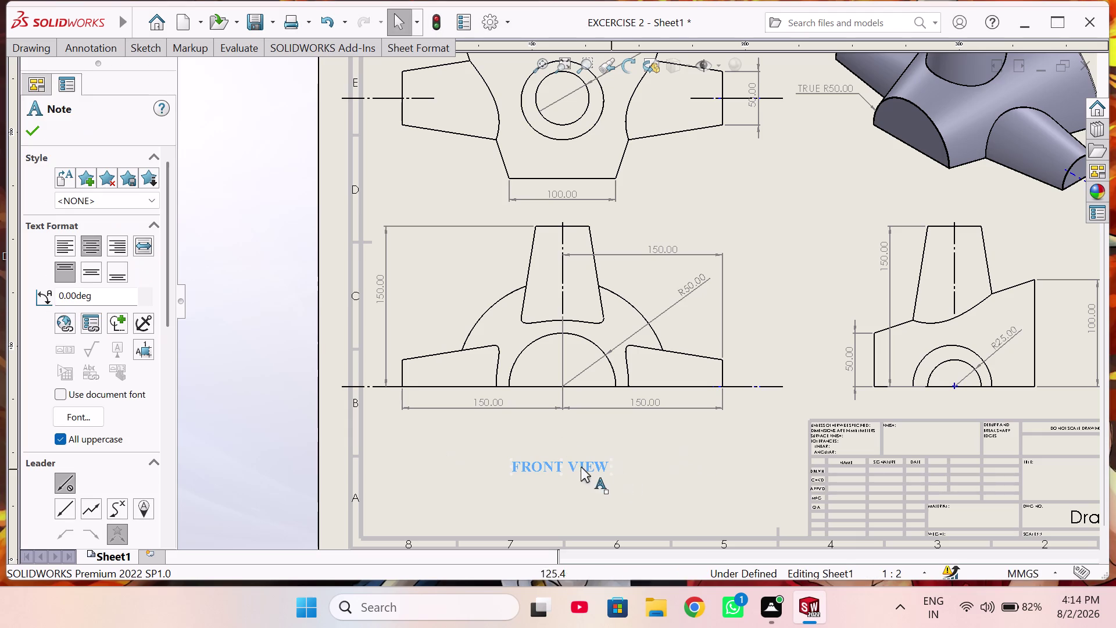
click(547, 466)
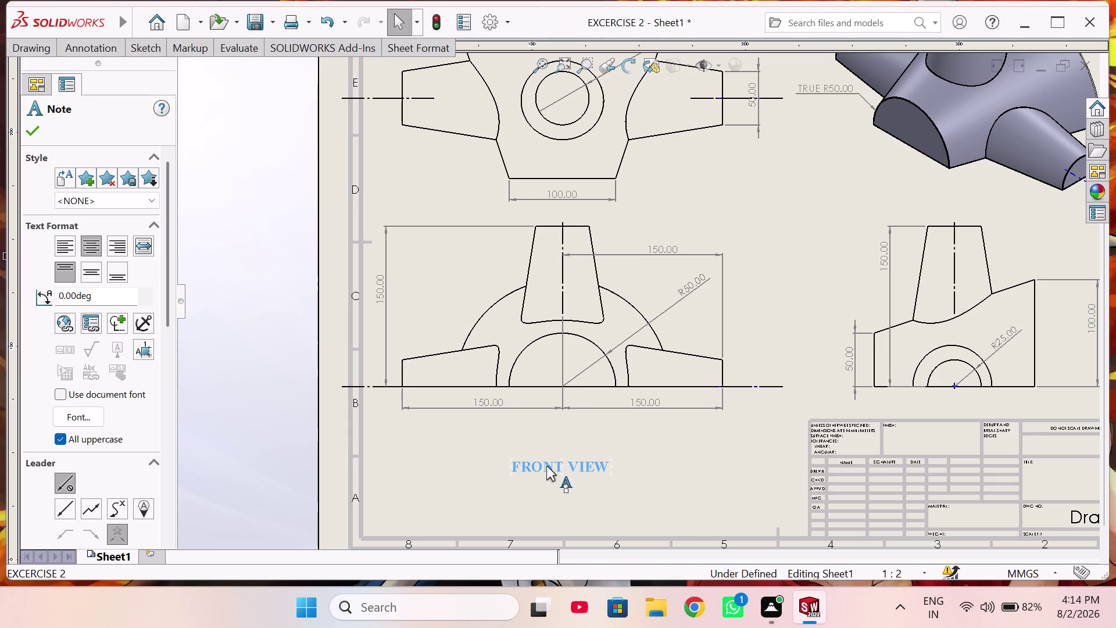
key(ctrl+v)
drag(625, 469, 715, 187)
Paste copies of the FRONT VIEW label and move one beneath the isometric view.
scroll(up, 3)
click(846, 373)
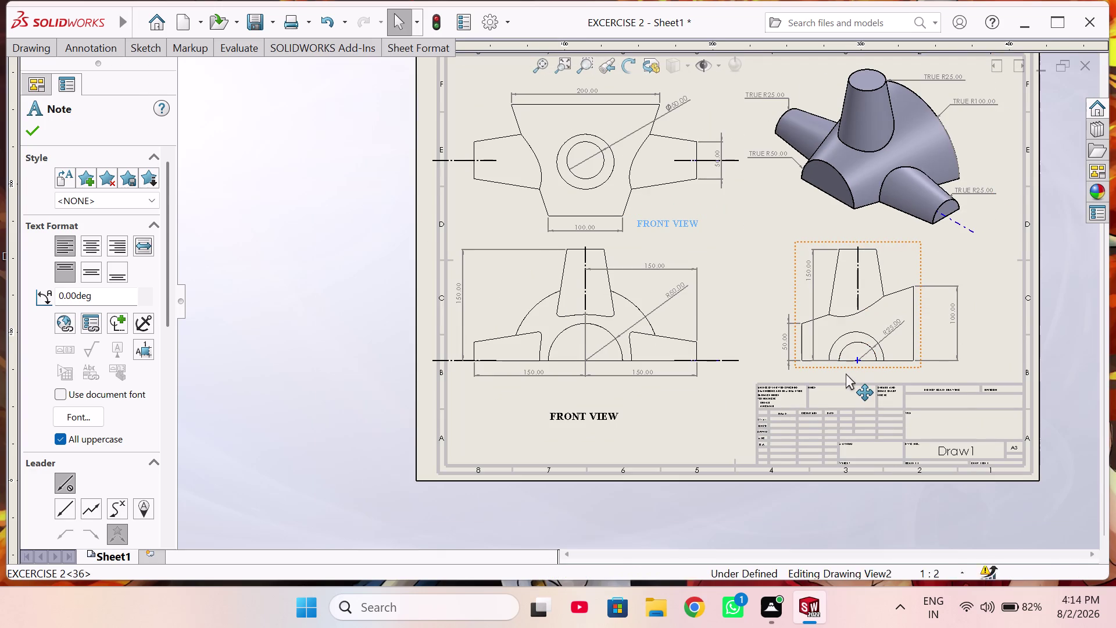
key(ctrl+v)
click(811, 210)
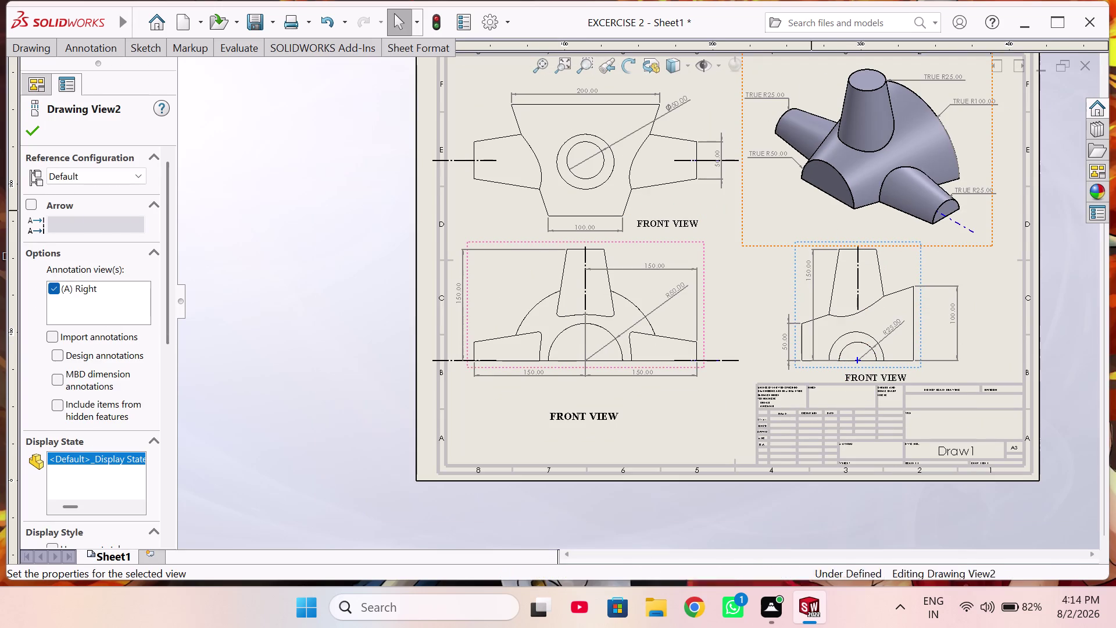
key(ctrl+v)
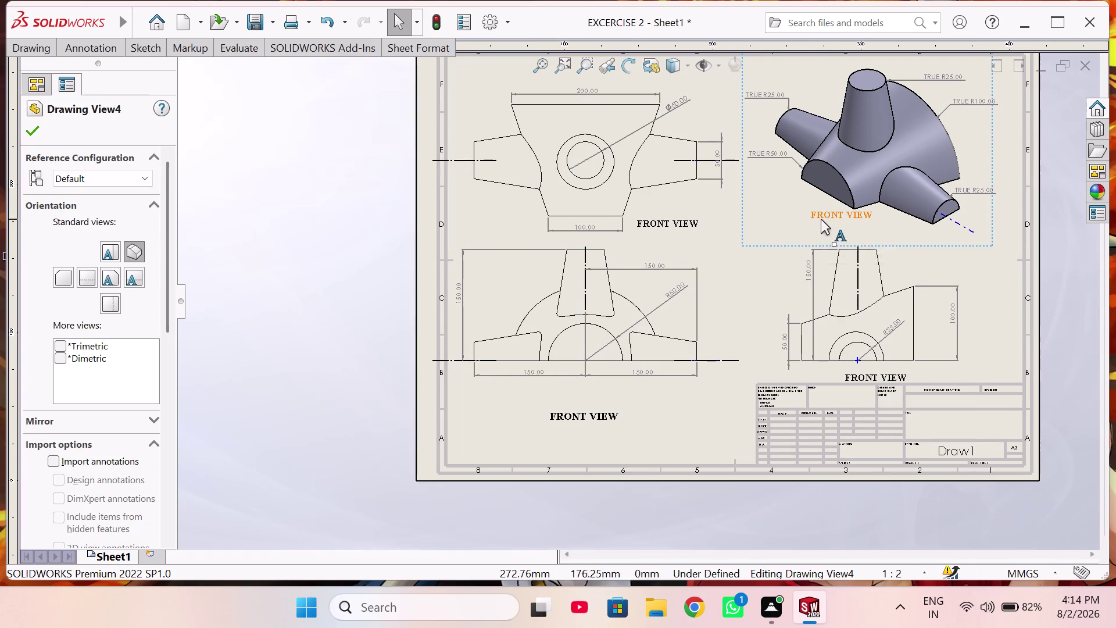
drag(820, 215, 815, 234)
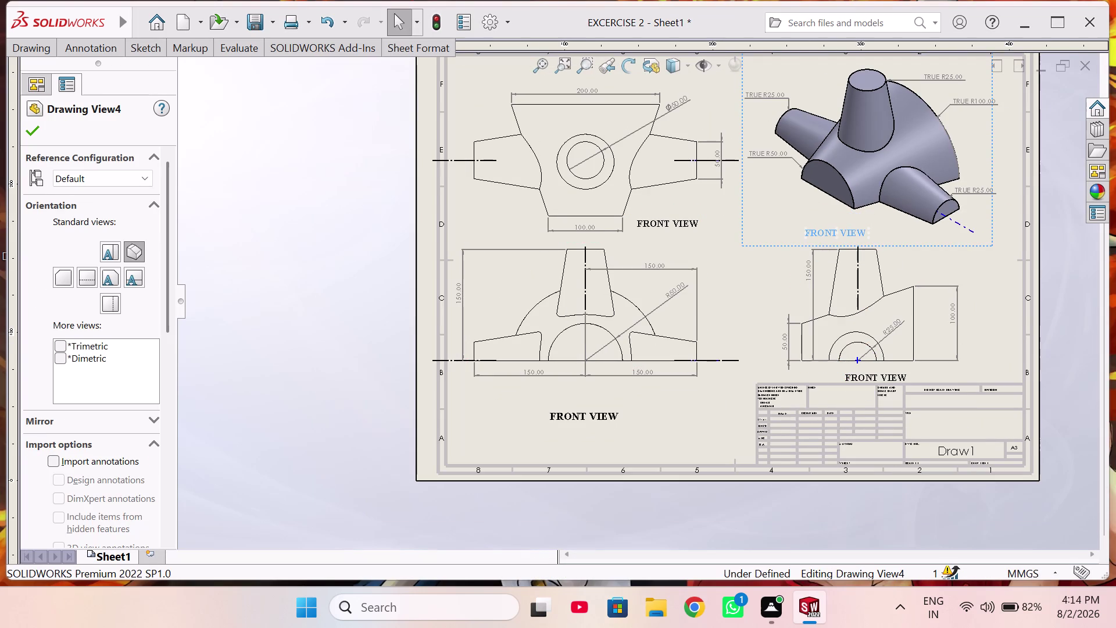
Rearrange the front and top views and move a label copy beneath the top view.
drag(613, 367, 614, 377)
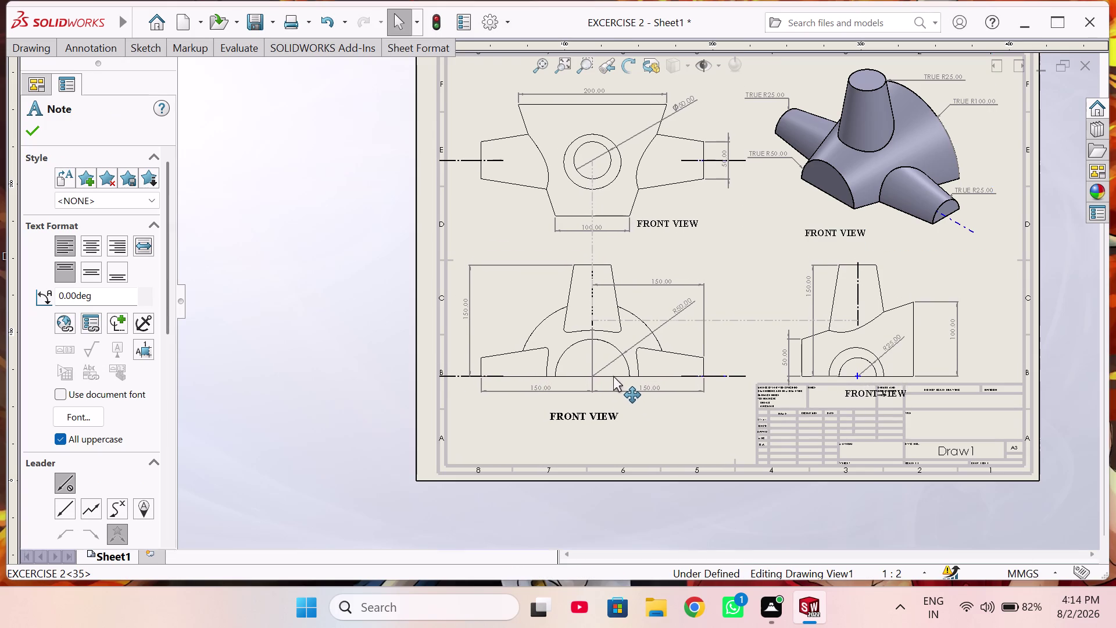
drag(614, 377, 625, 362)
drag(604, 212, 603, 196)
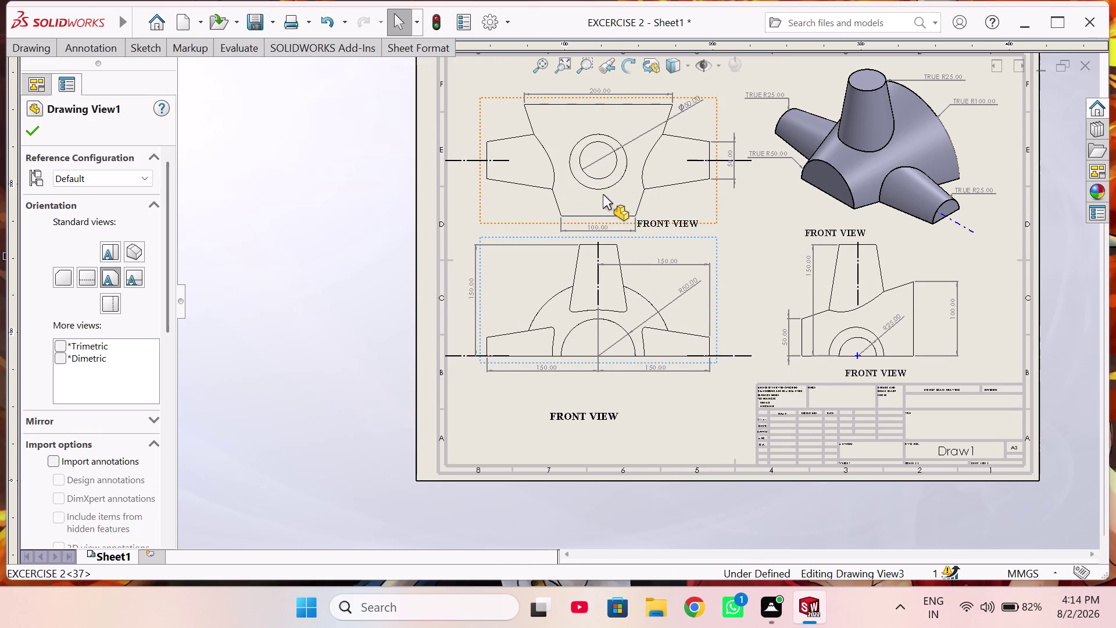
drag(603, 196, 524, 218)
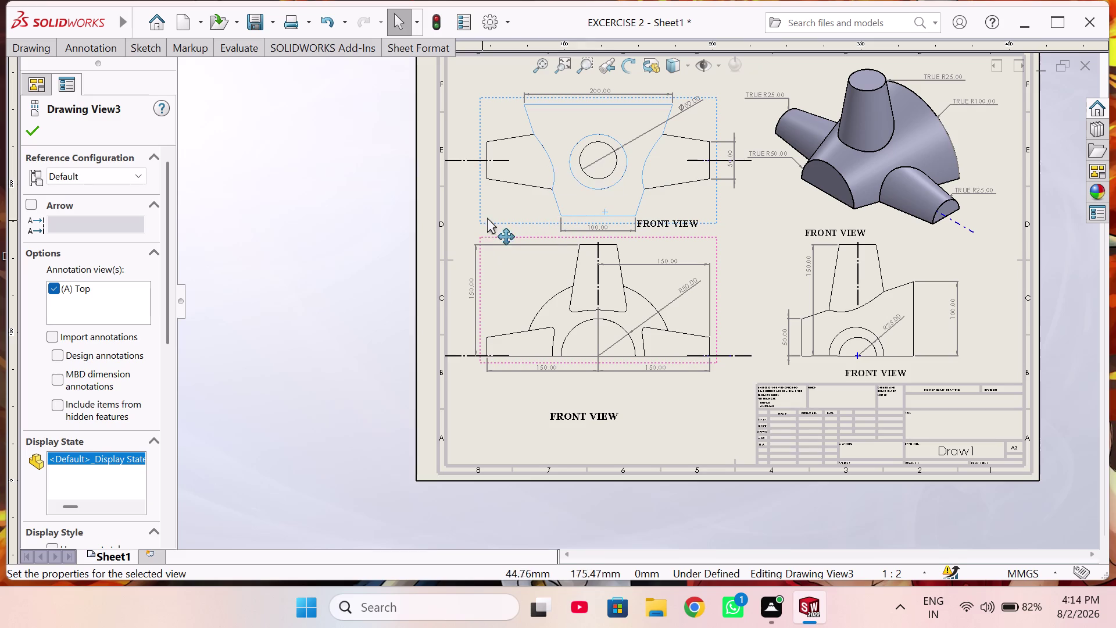
drag(481, 219, 480, 192)
drag(658, 222, 597, 213)
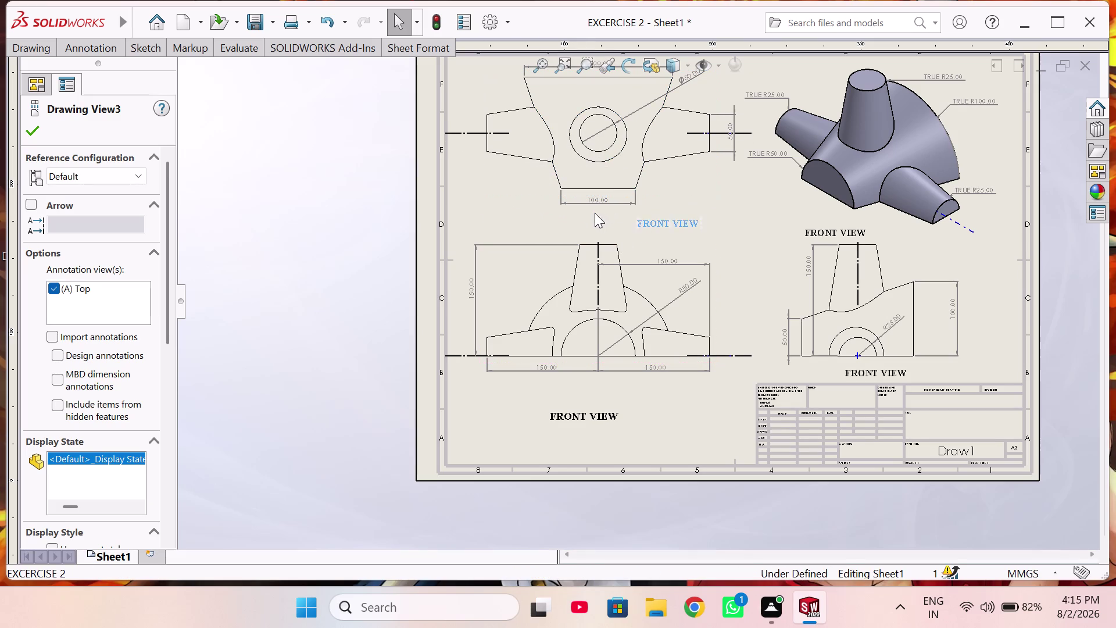
drag(597, 213, 595, 218)
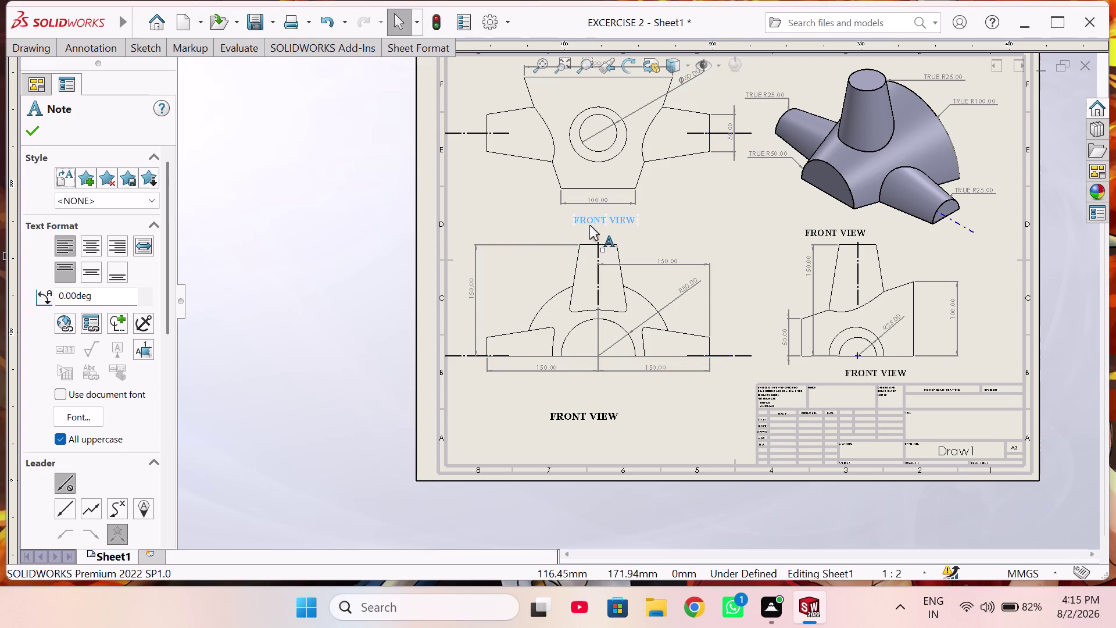
double_click(598, 219)
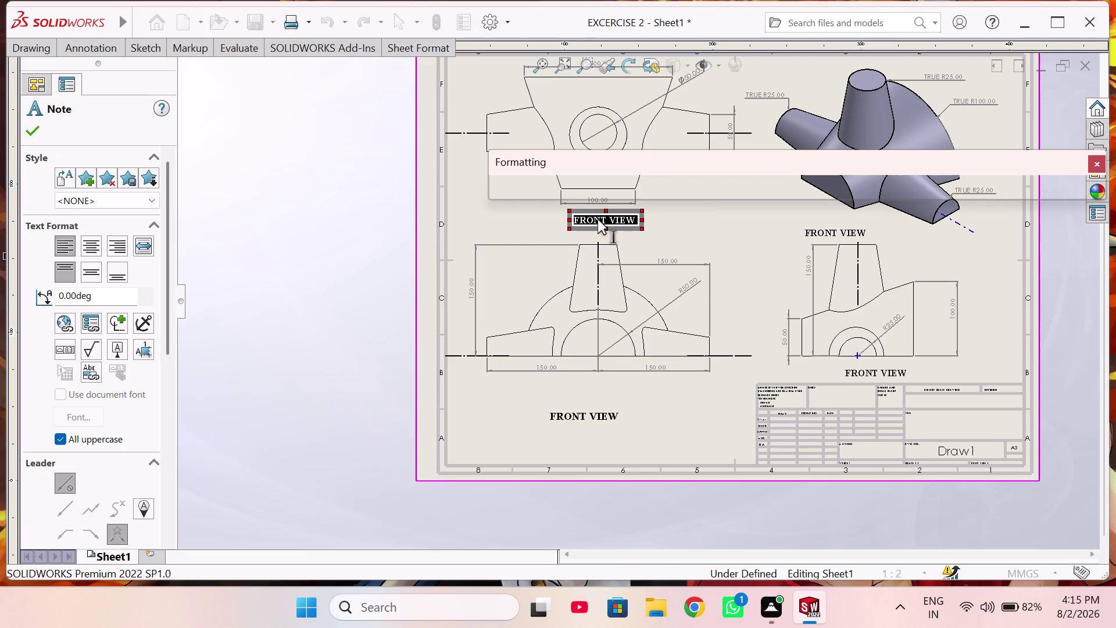
Replace FRONT with TOP so the label reads 'TOP VIEW' on one line.
click(597, 219)
click(597, 219)
click(602, 219)
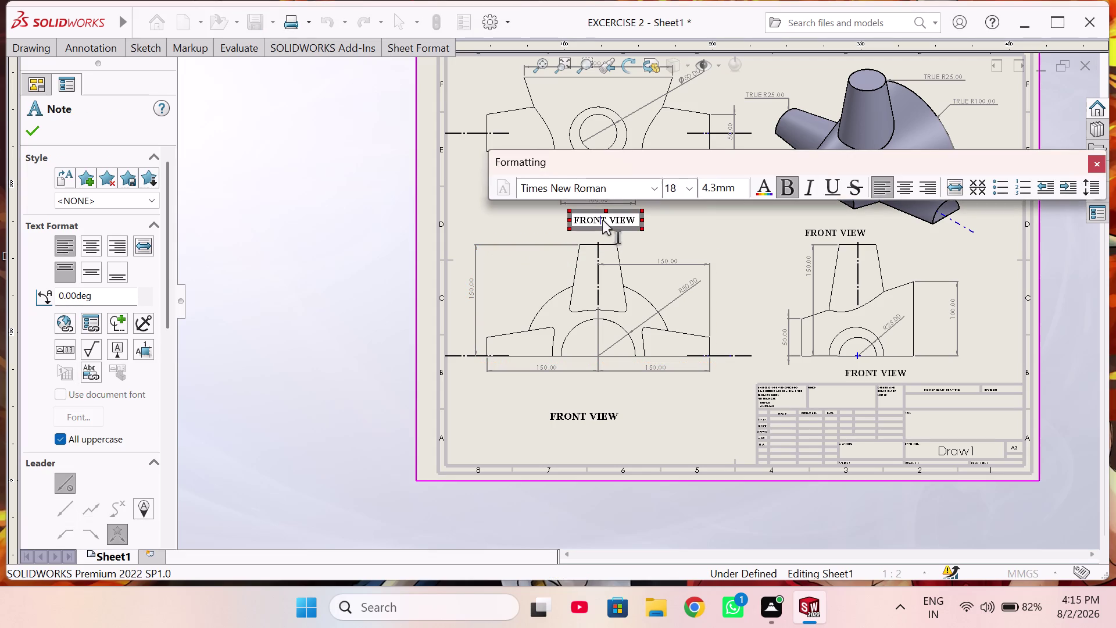
key(BackSpace)
key(BackSpace)
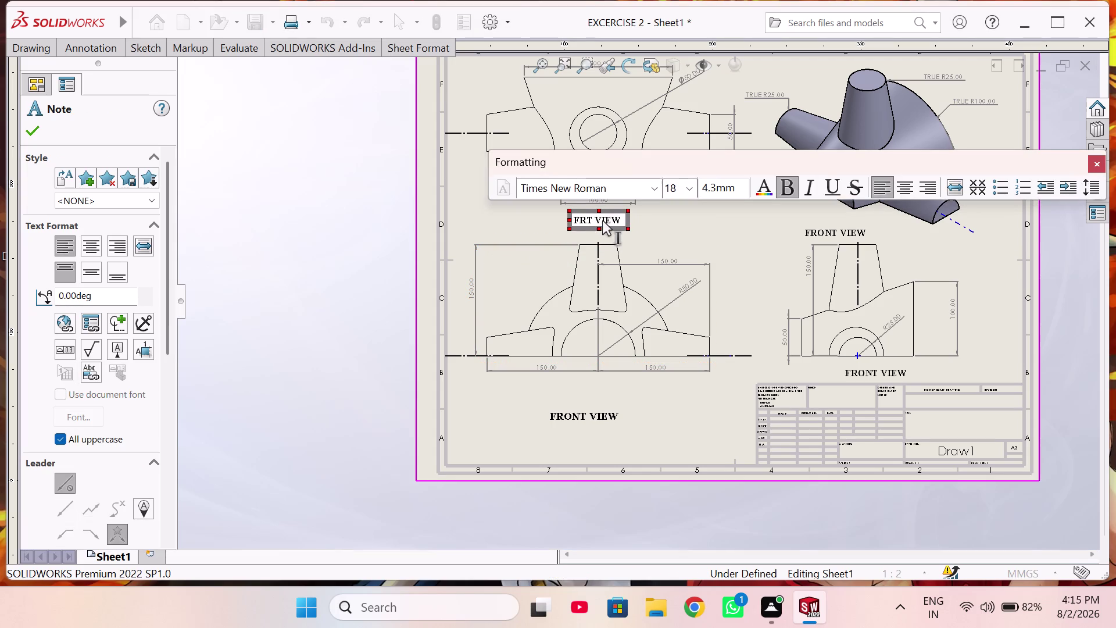
key(BackSpace)
key(BackSpace)
key(Right)
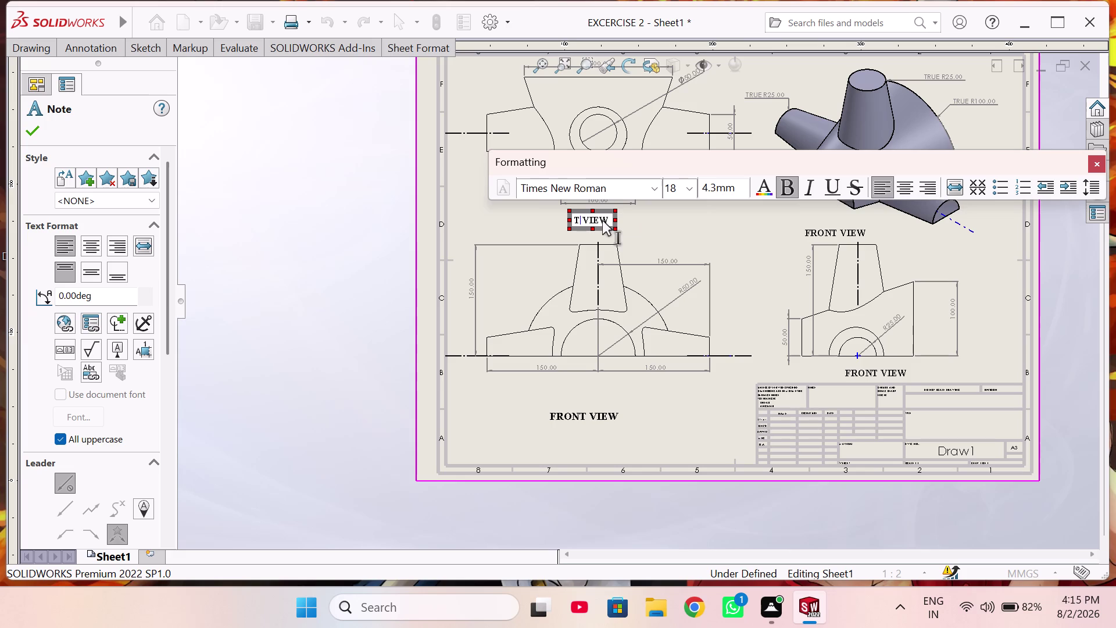
text(OP)
key(Return)
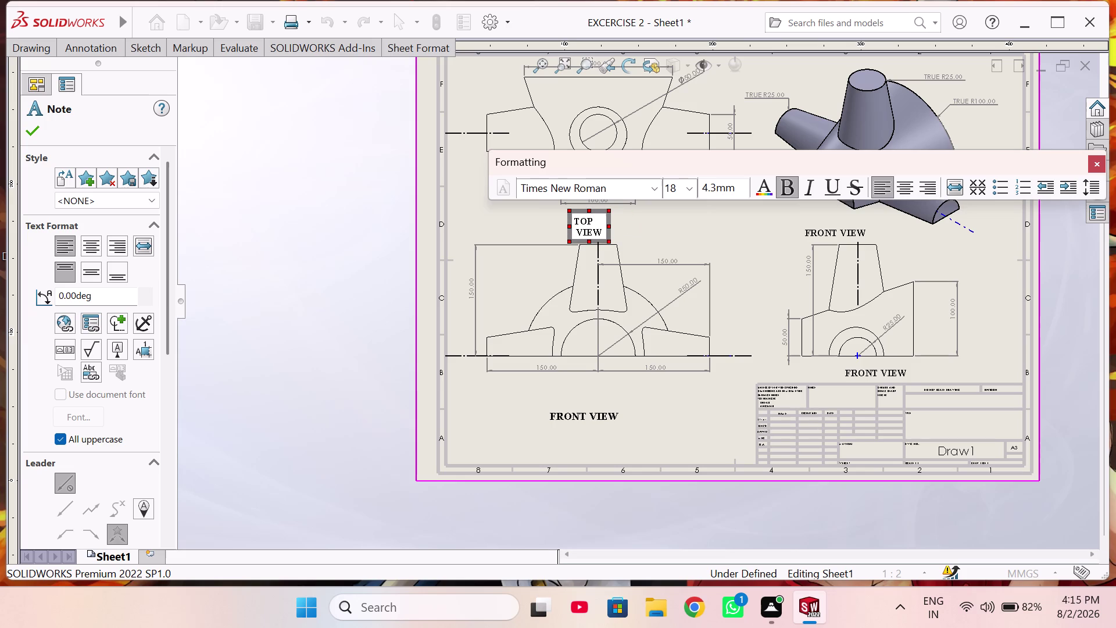
key(BackSpace)
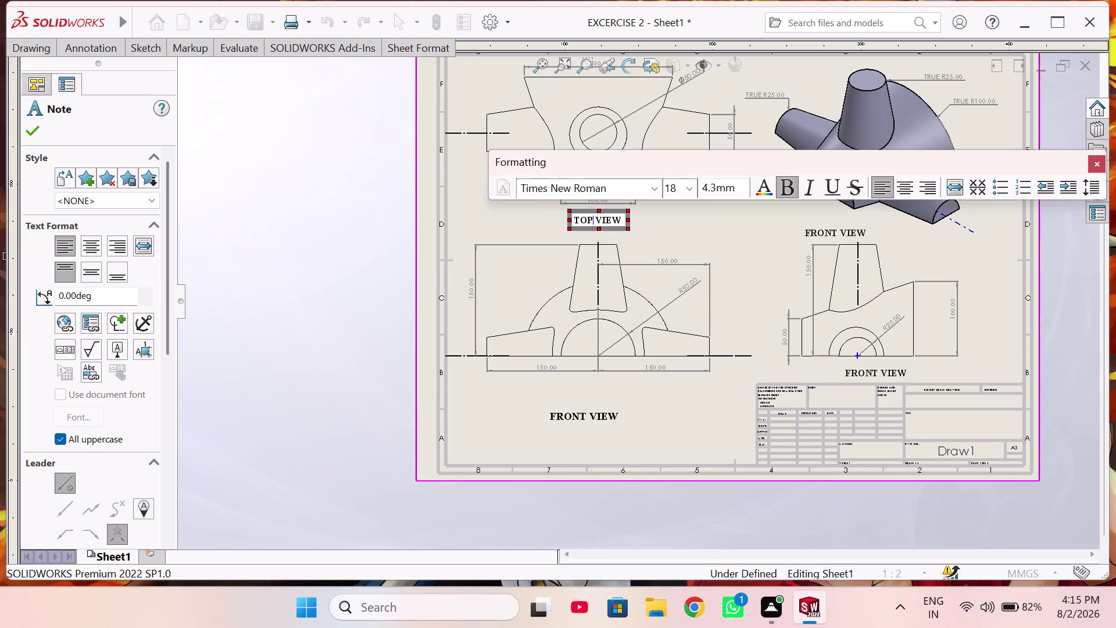